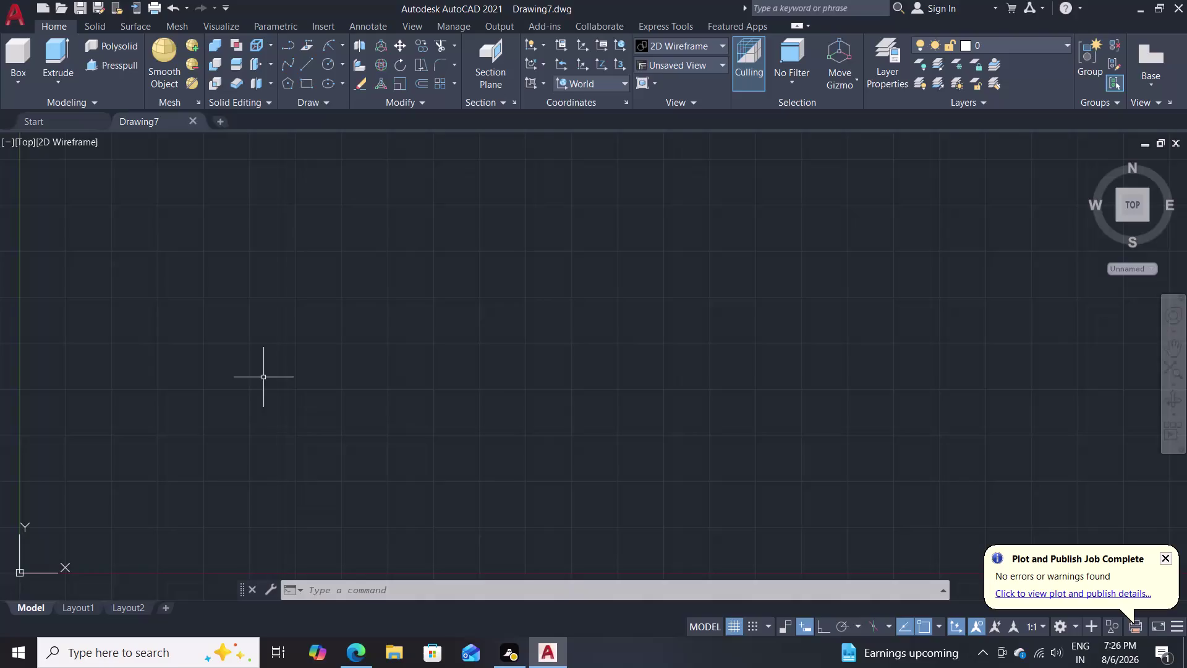
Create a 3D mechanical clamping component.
Draw a 180 by 72 rectangle in the top view using REC.
click(263, 378)
click(264, 376)
text(r)
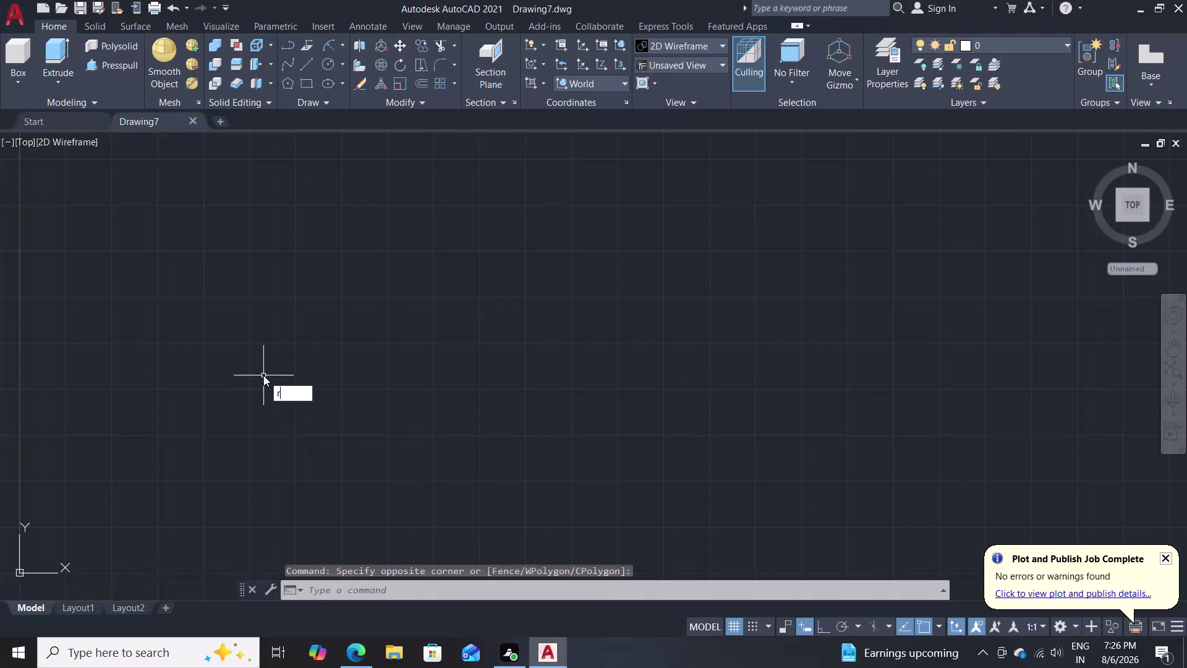
text(ec)
key(Return)
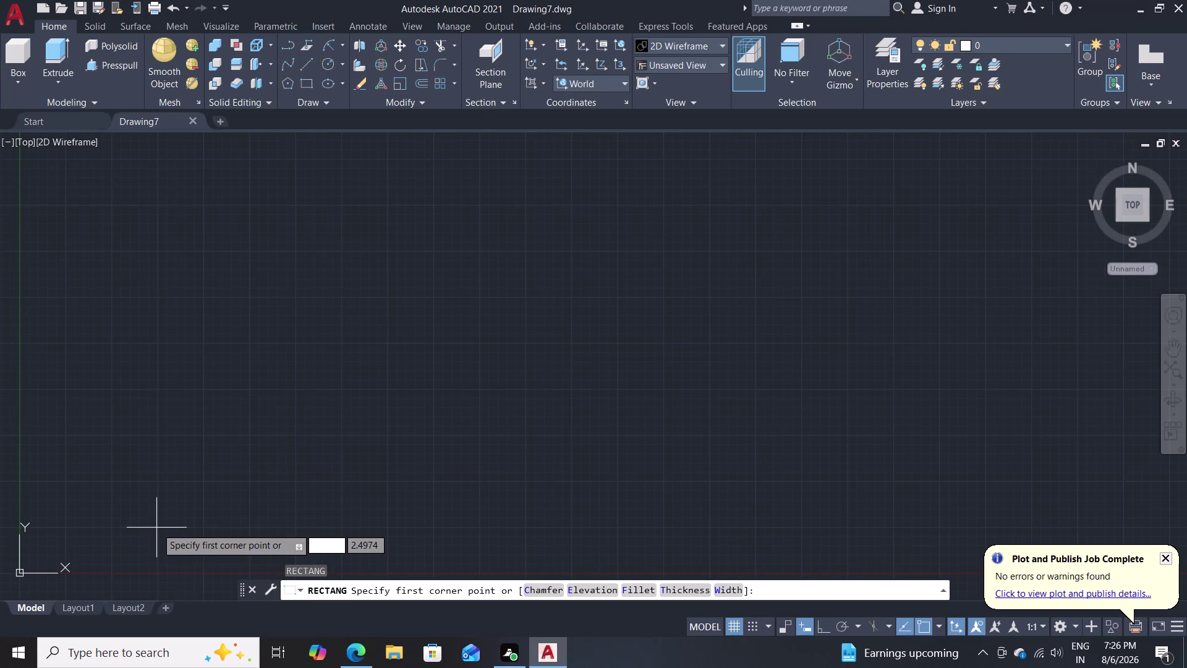
click(174, 489)
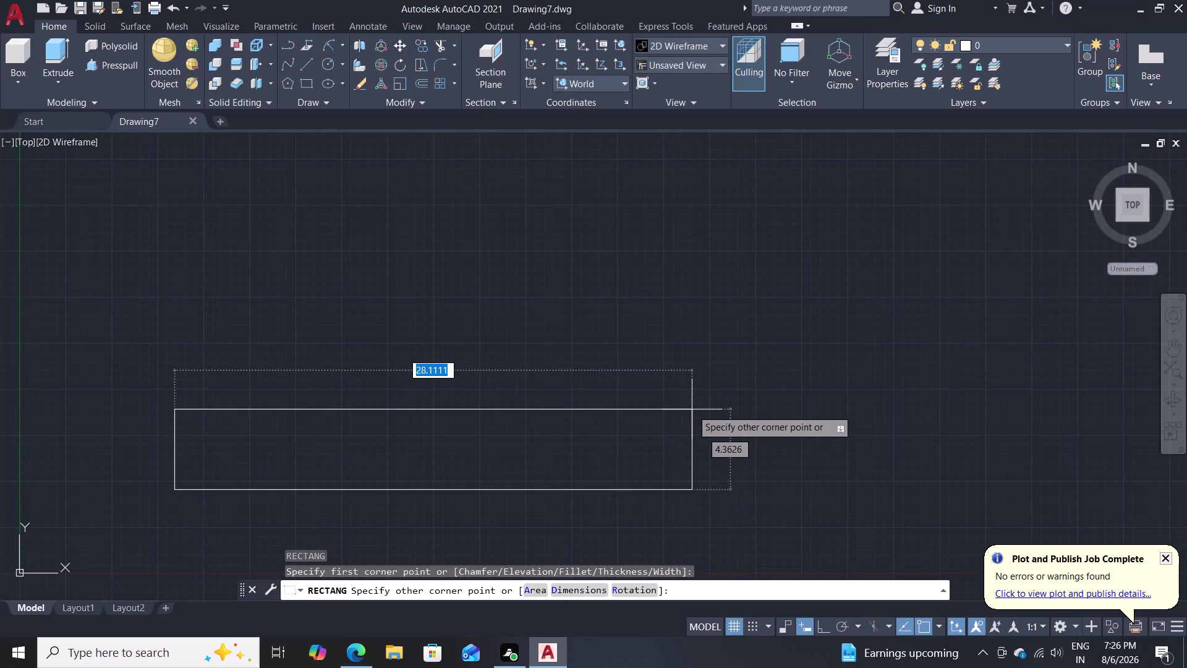
text(180)
key(Tab)
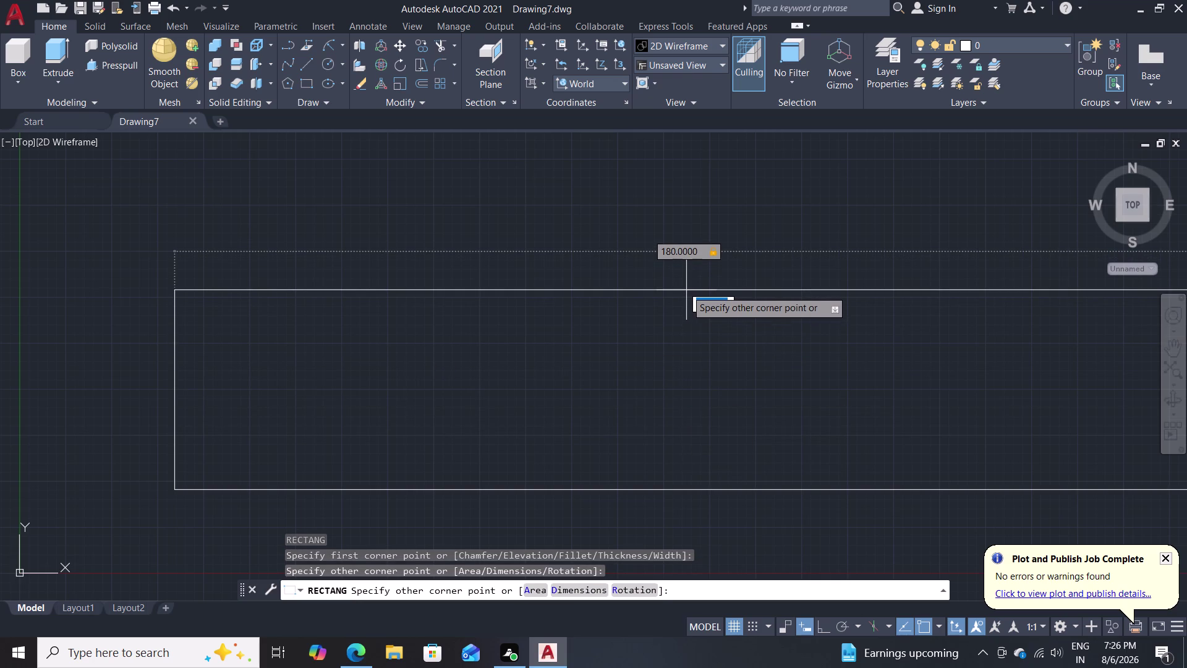
text(7)
text(2)
key(Return)
scroll(down, 3)
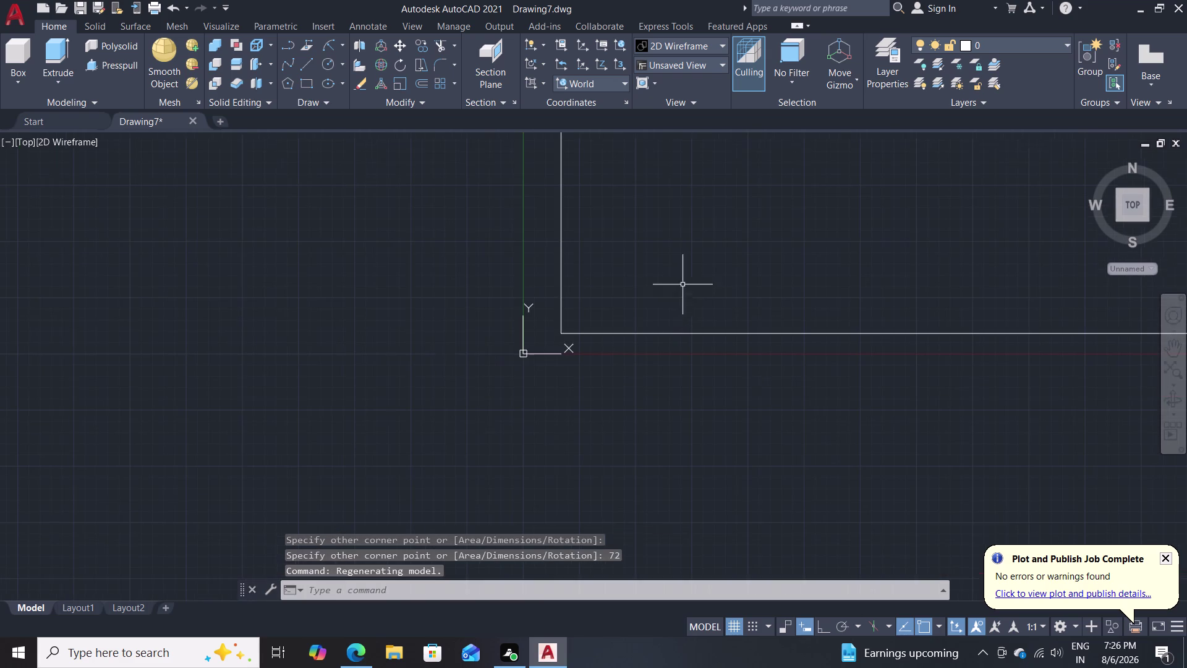
Switch the view to SW Isometric with the rectangle centred.
scroll(down, 3)
middle_drag(710, 276, 559, 417)
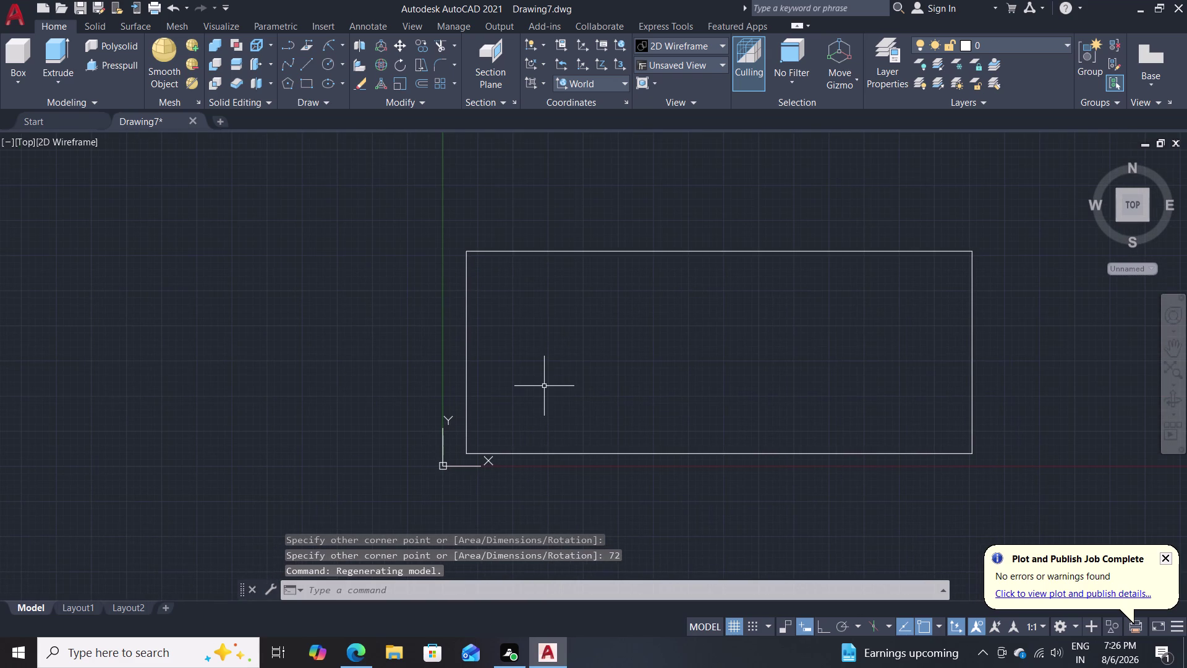
click(714, 63)
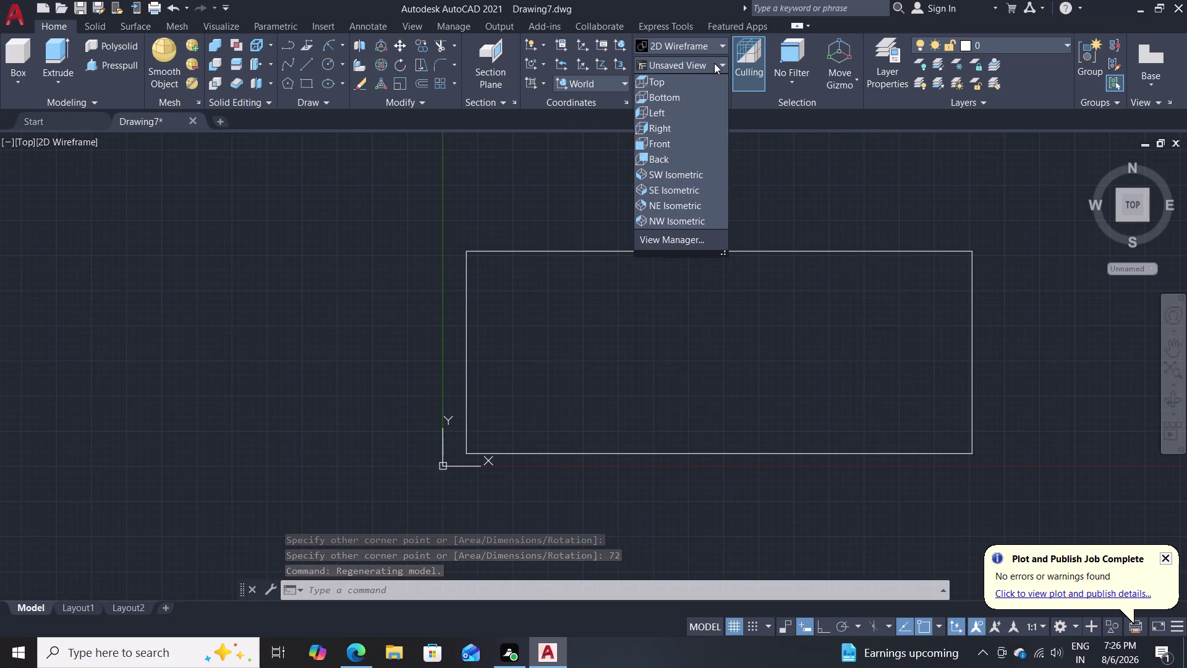
click(663, 176)
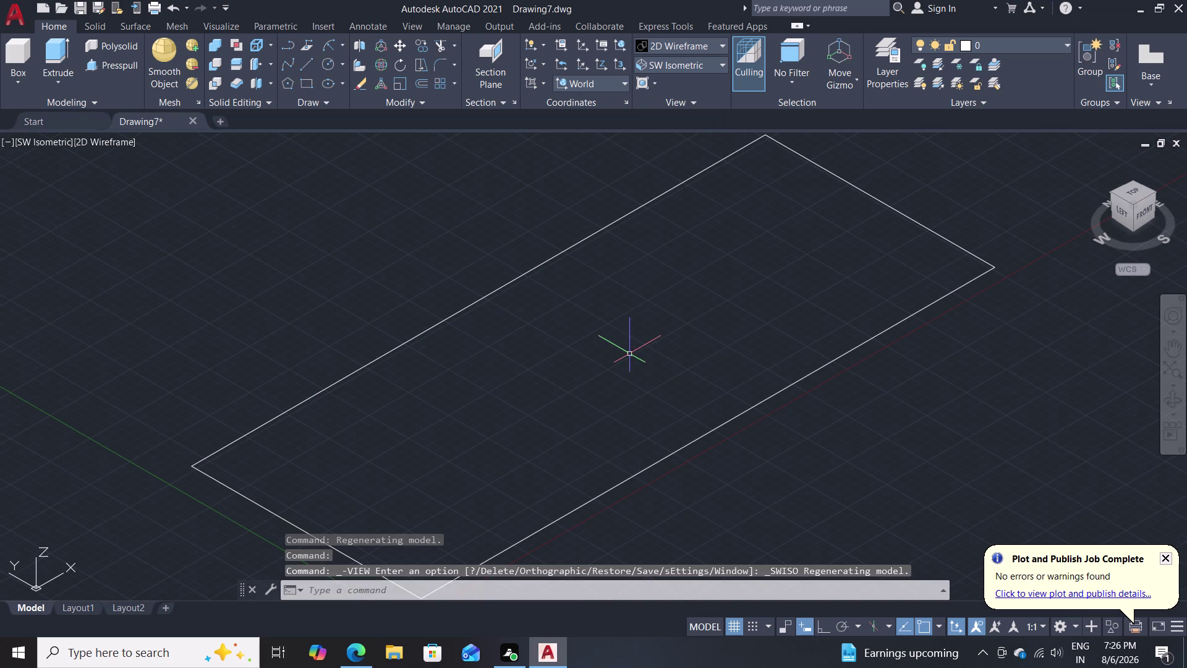
scroll(down, 3)
Set the UCS icon to Noorigin so it no longer sits at the origin.
click(489, 520)
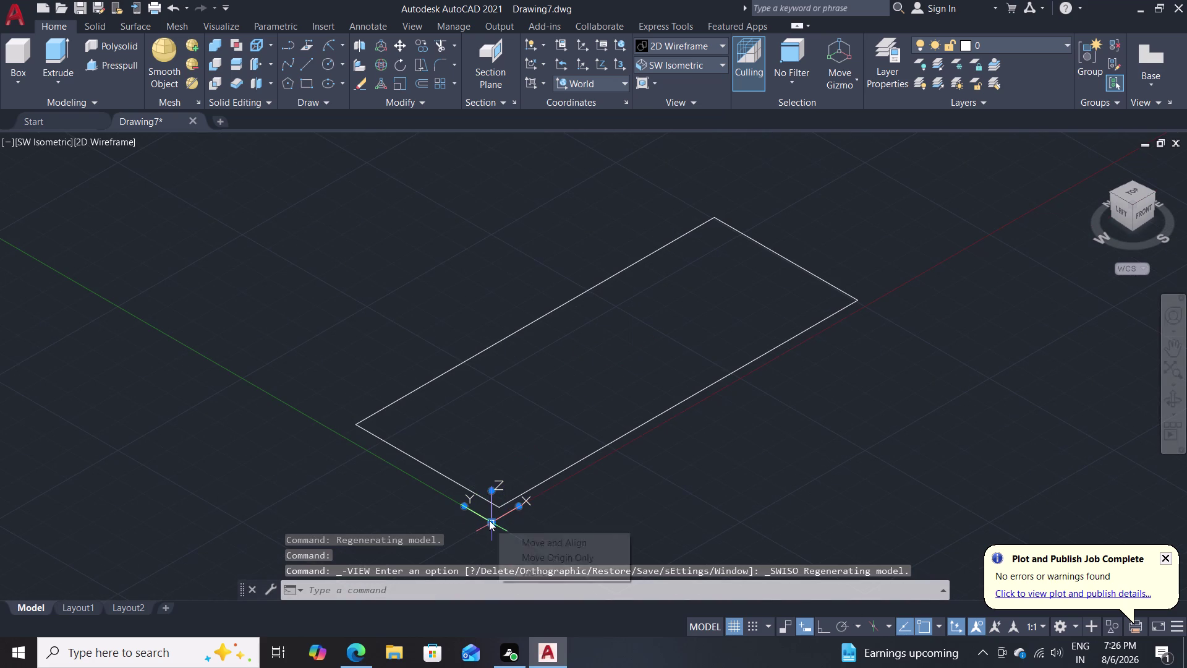
click(327, 481)
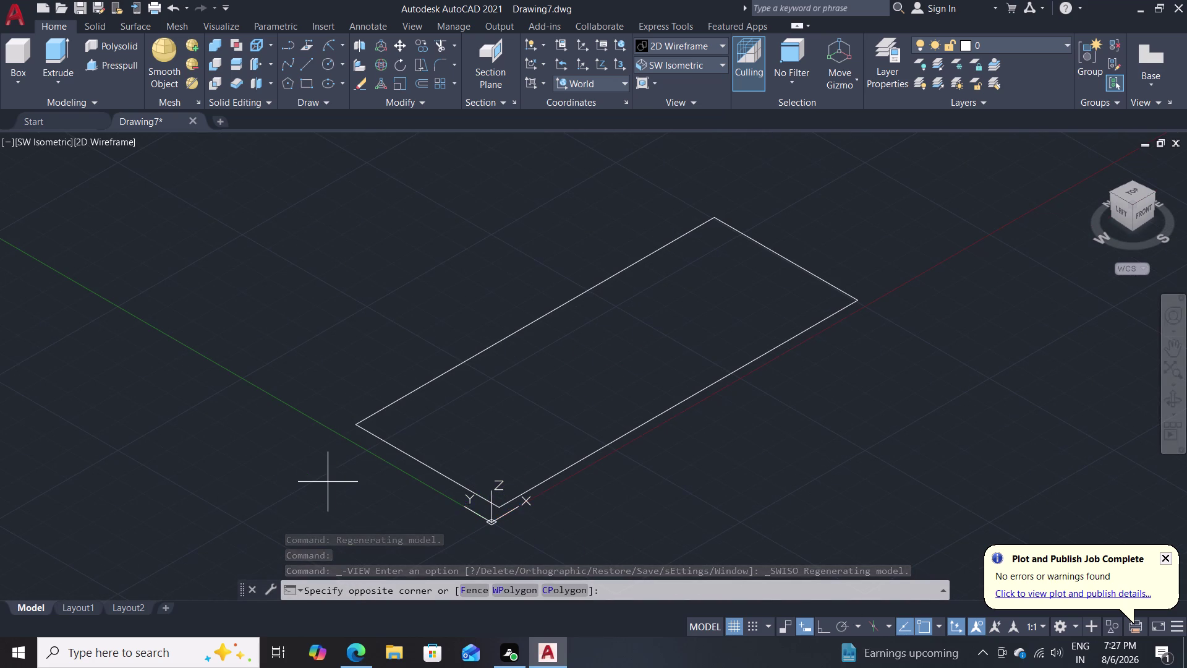
key(Escape)
key(Escape)
text(u)
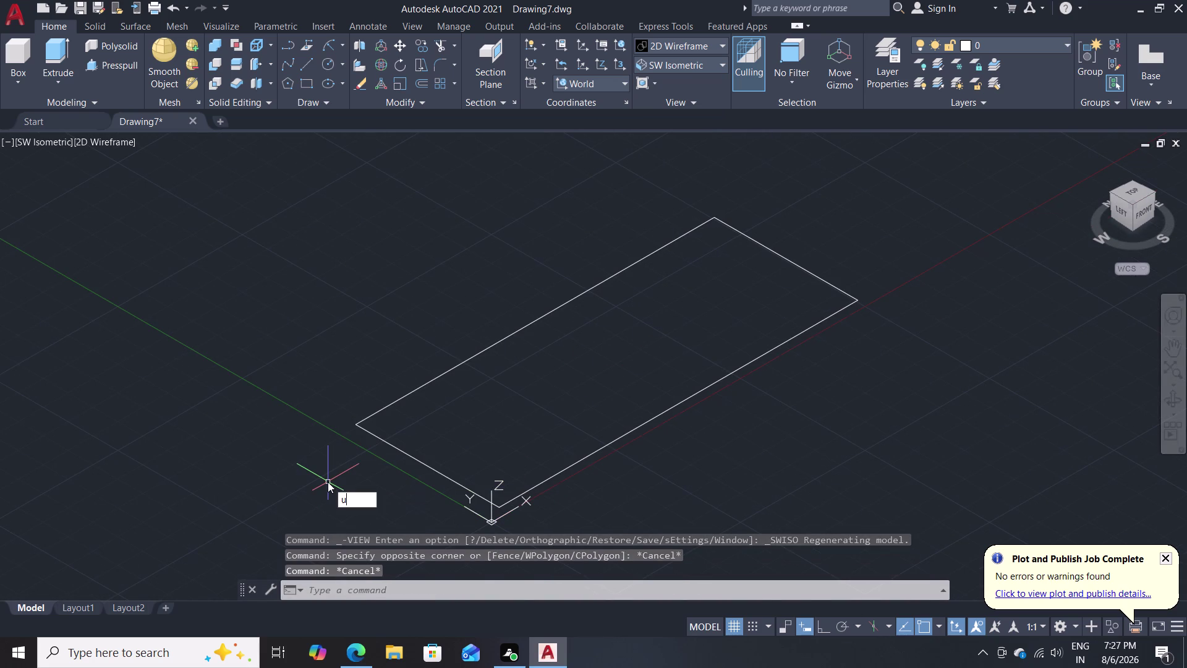
text(cs)
click(381, 523)
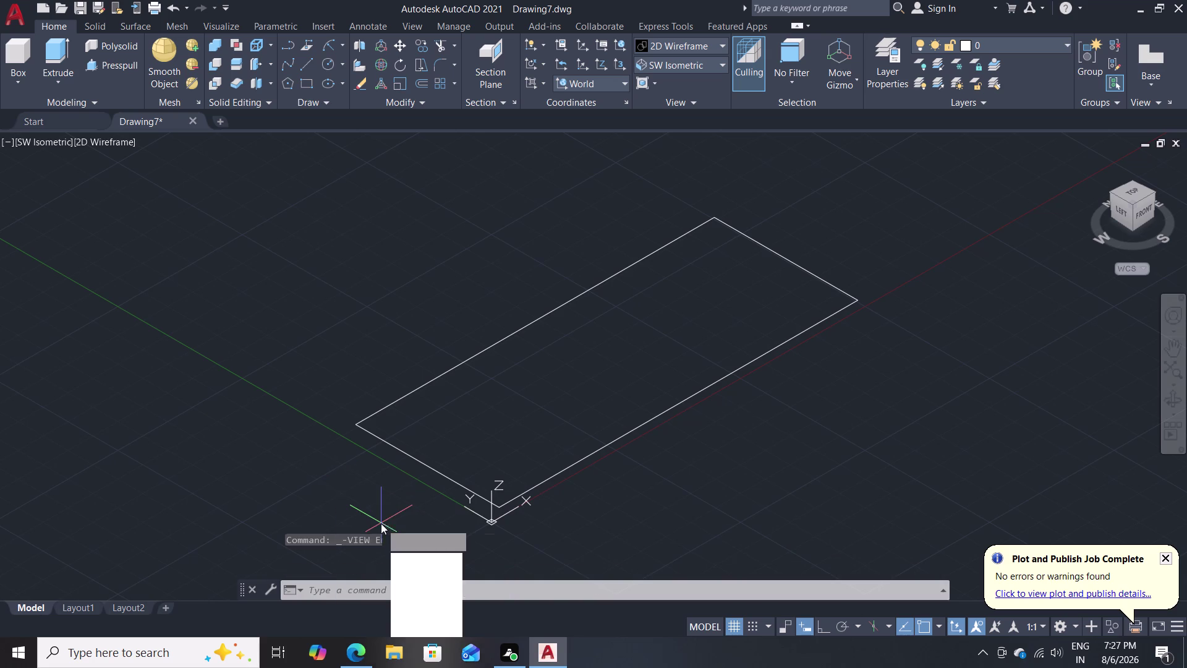
drag(433, 606, 380, 523)
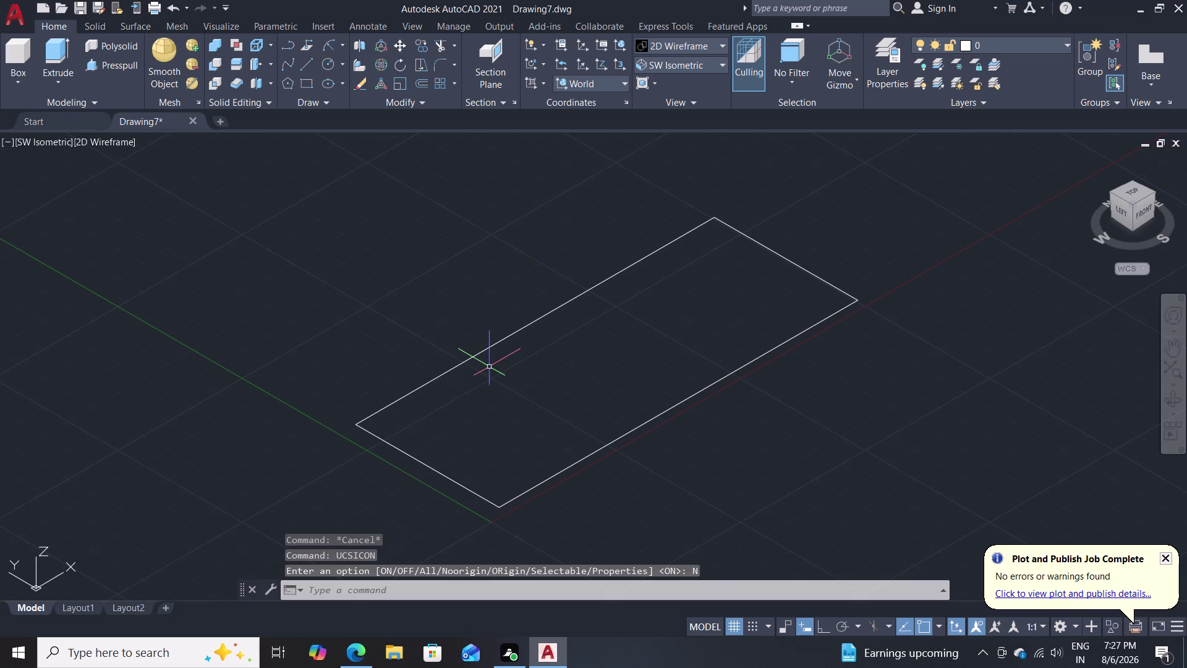
scroll(down, 3)
scroll(up, 3)
middle_drag(504, 381, 432, 336)
scroll(up, 3)
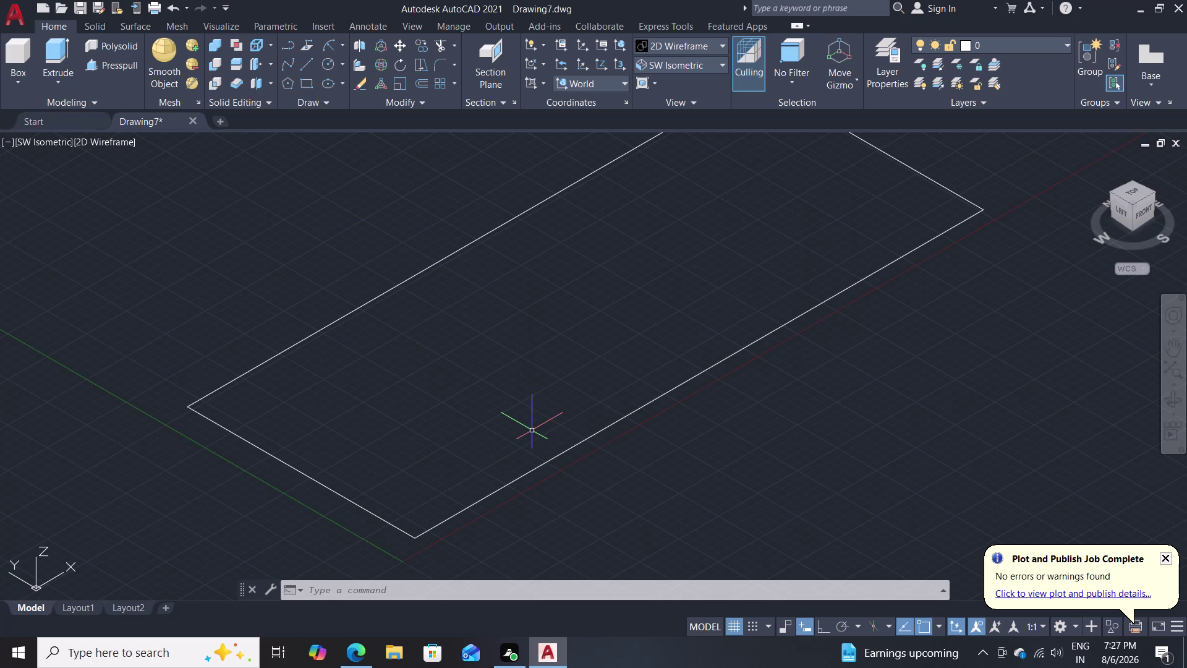
scroll(down, 3)
scroll(up, 3)
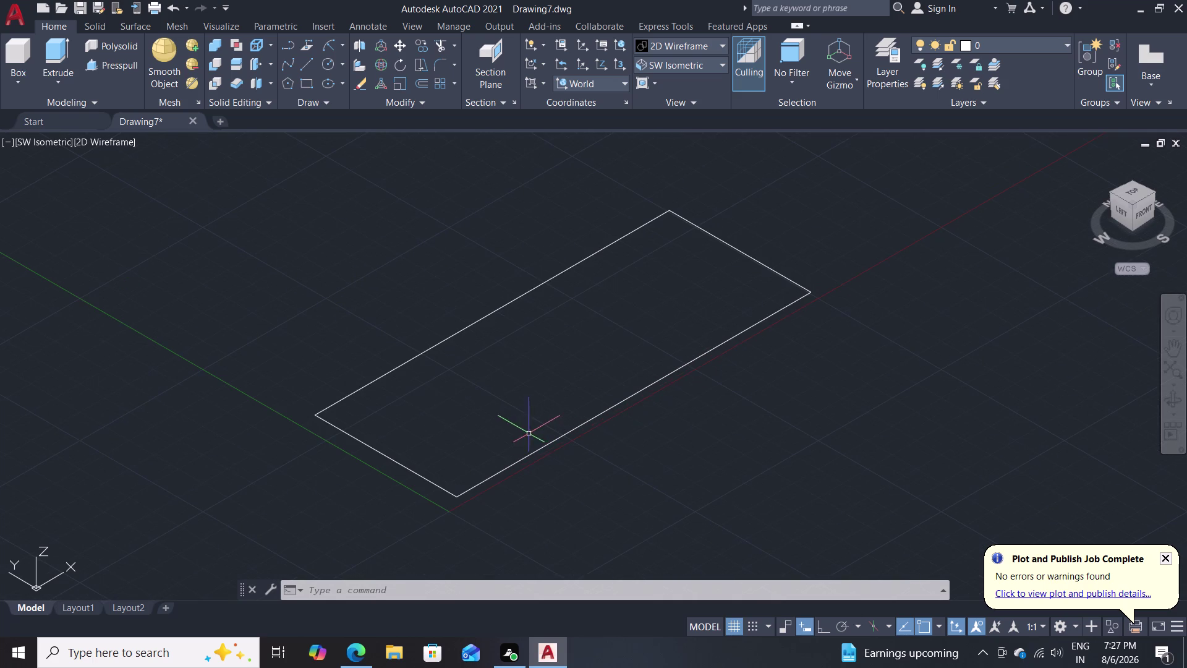
Press-pull the rectangle up 50 units, then undo that extrusion.
click(109, 69)
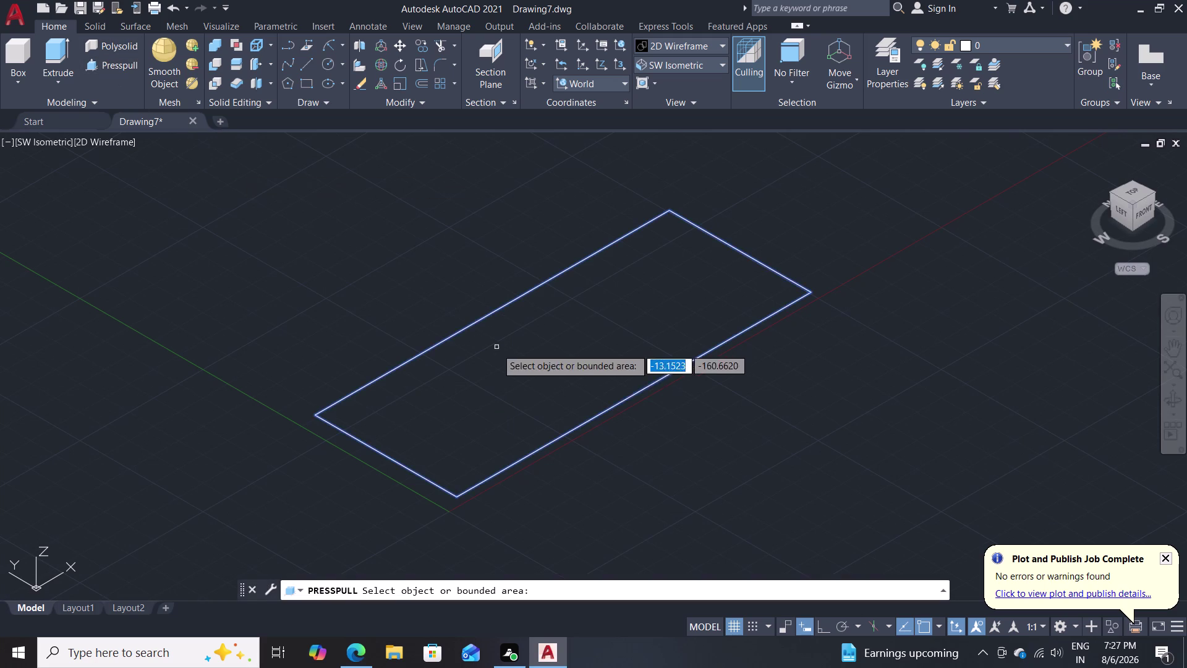
click(517, 378)
text(5)
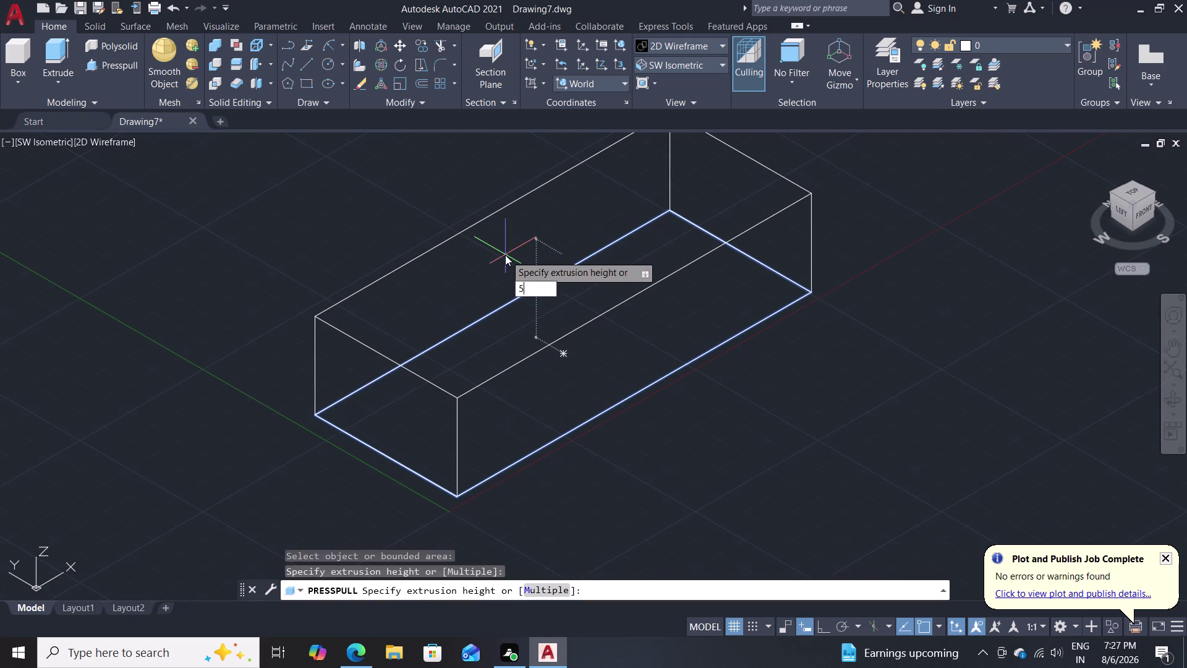
text(0)
key(Return)
key(Escape)
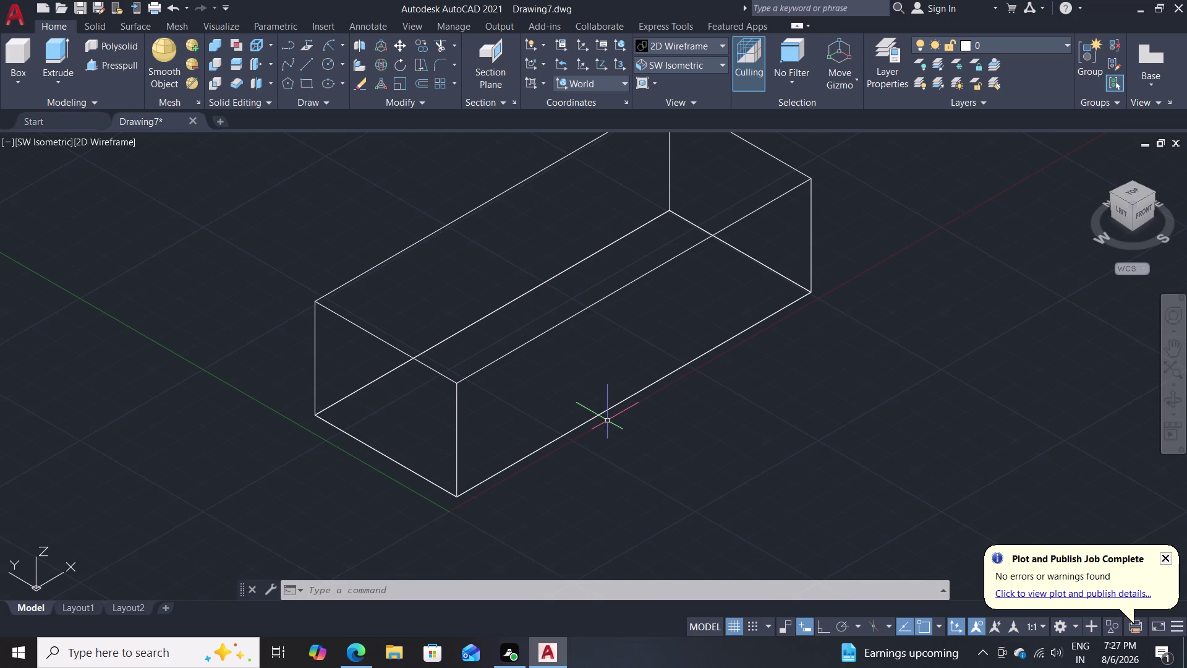
key(ctrl+z)
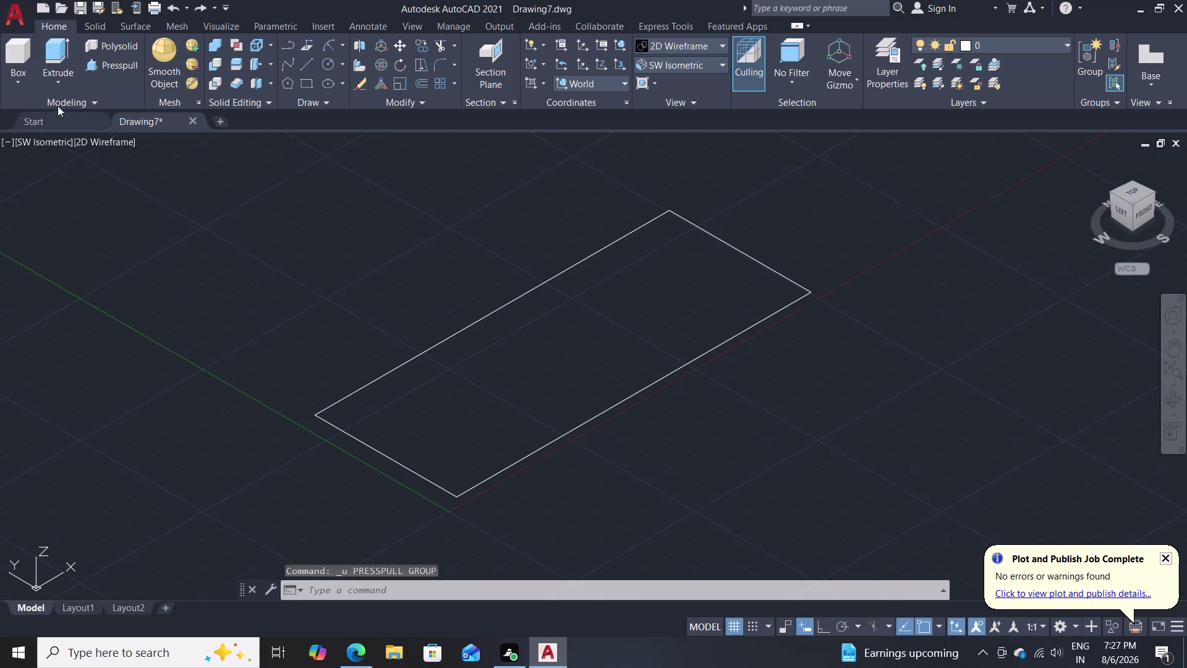
Press-pull the rectangle up 56 units into a solid box.
click(111, 61)
click(506, 430)
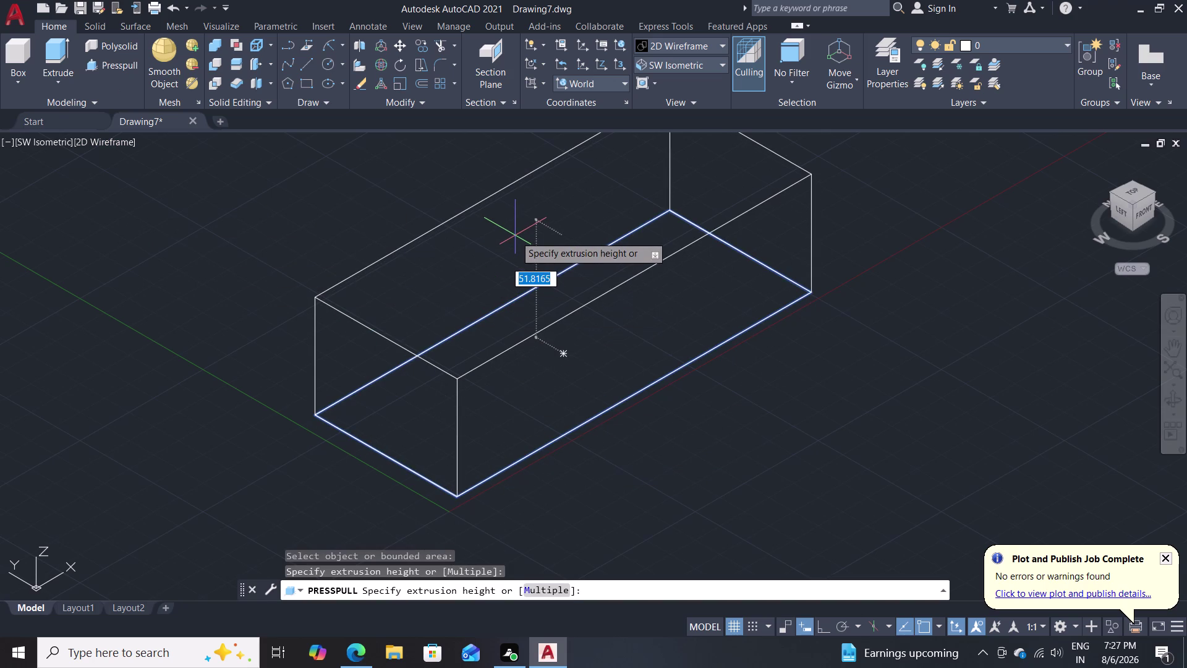
text(56)
key(Return)
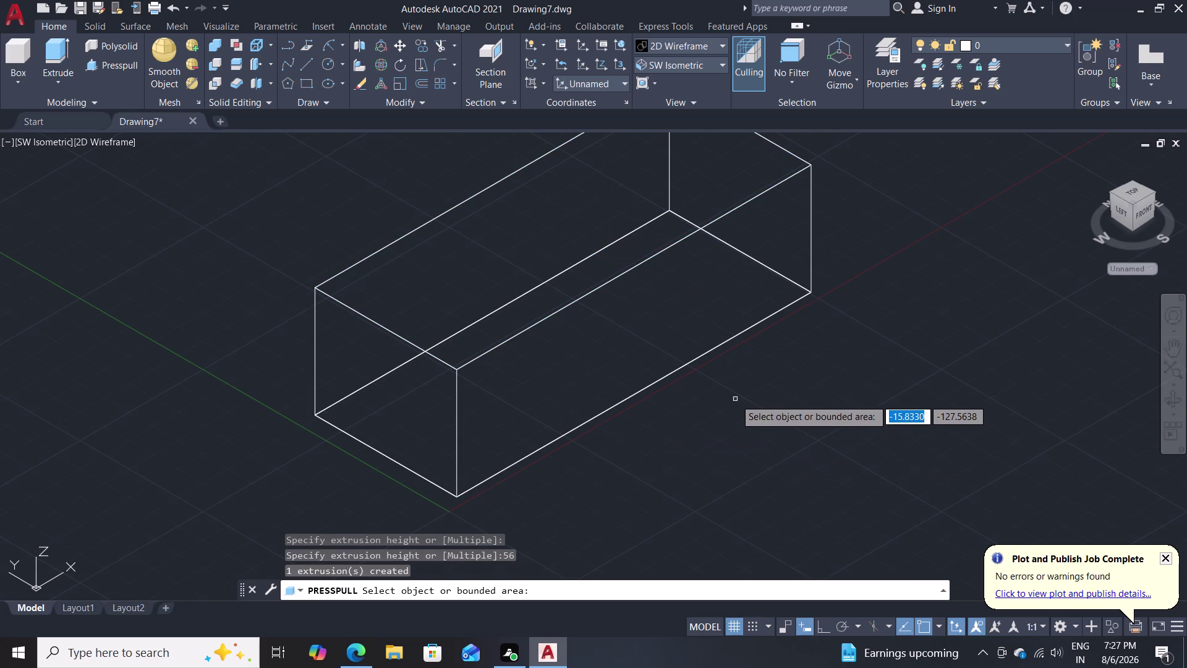
key(Escape)
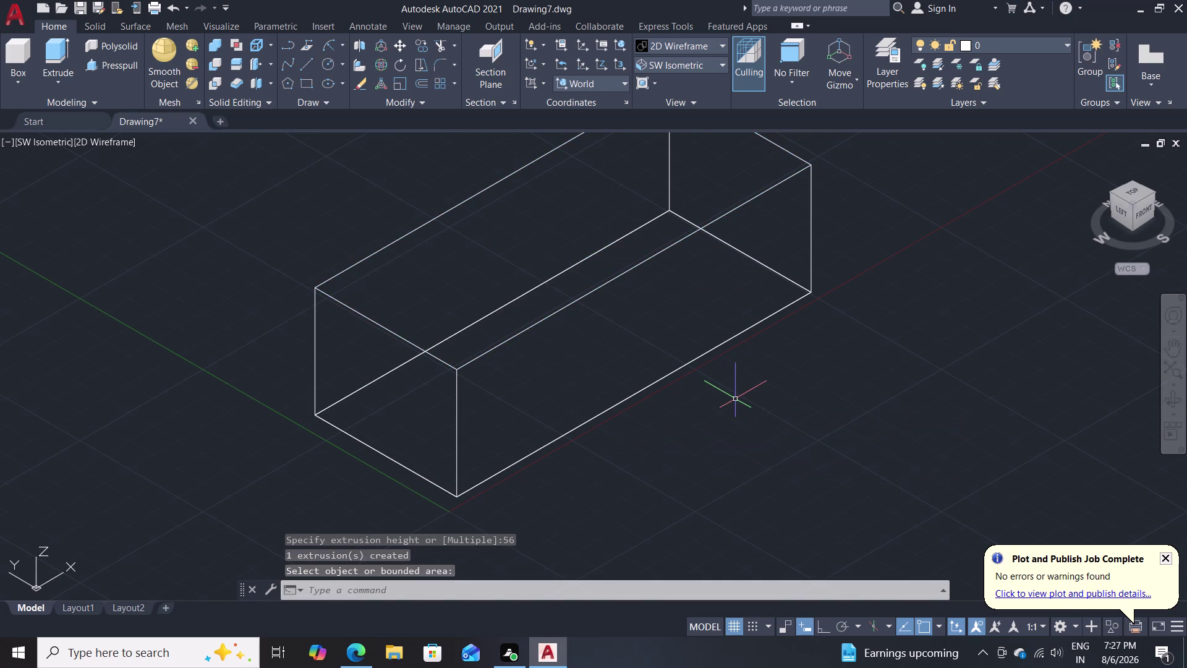
scroll(down, 3)
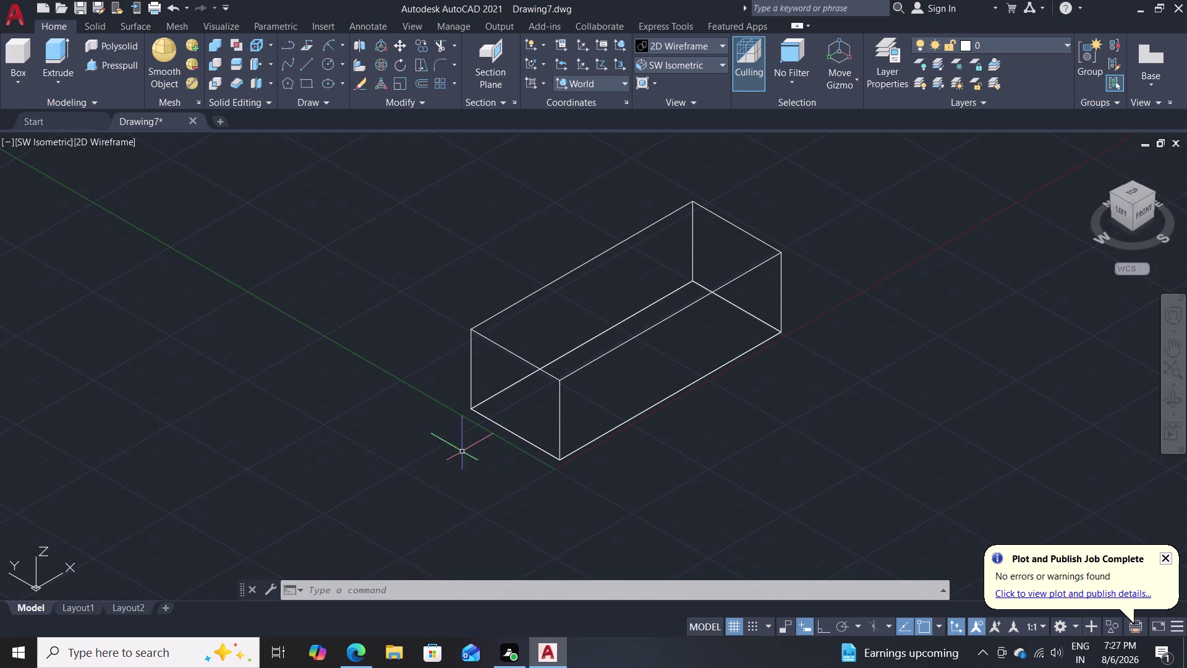
Start a line at the box's front corner with a 19-unit bottom-edge segment.
scroll(up, 3)
middle_drag(393, 461, 393, 459)
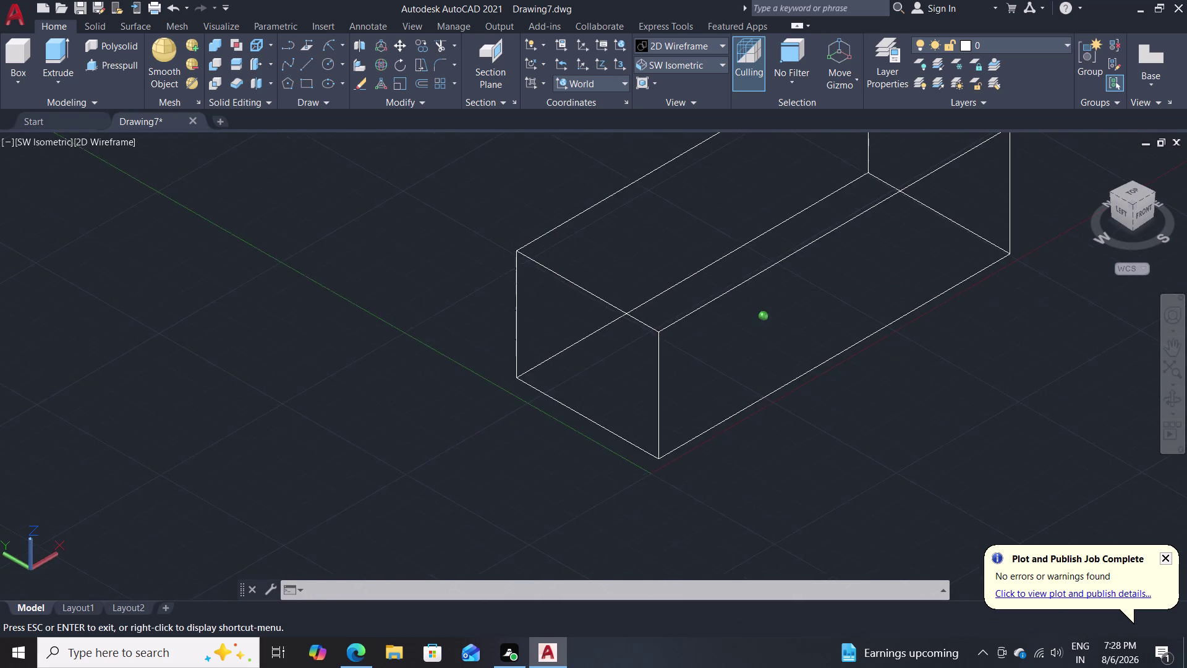
middle_drag(393, 460, 424, 444)
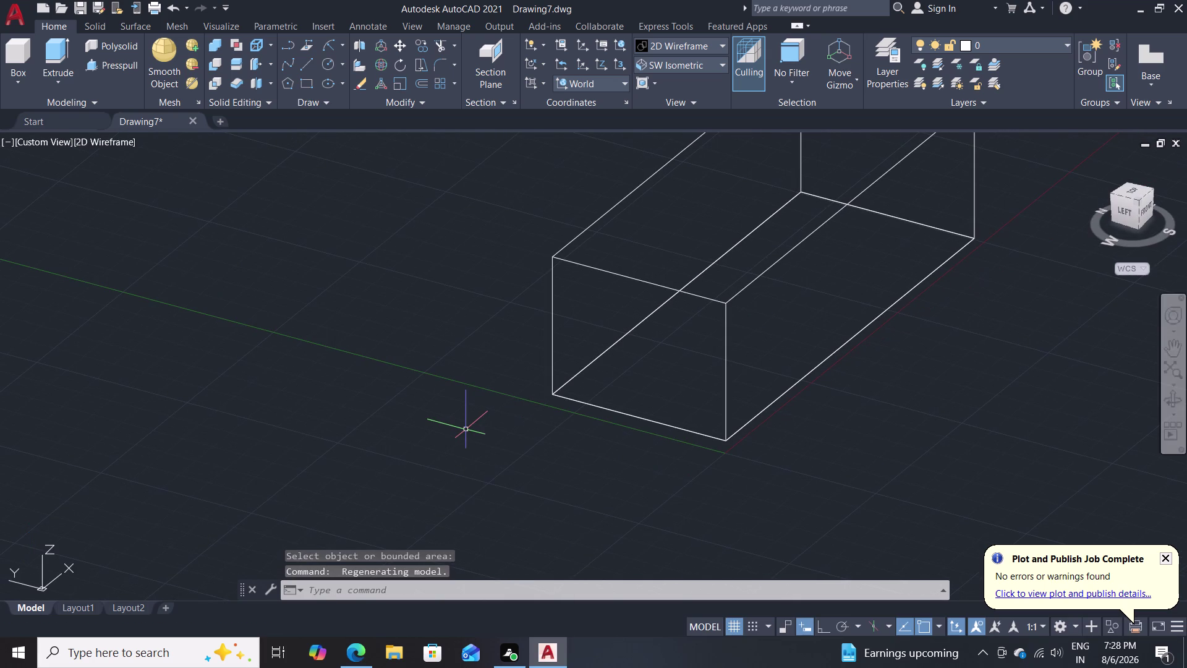
key(l)
key(Return)
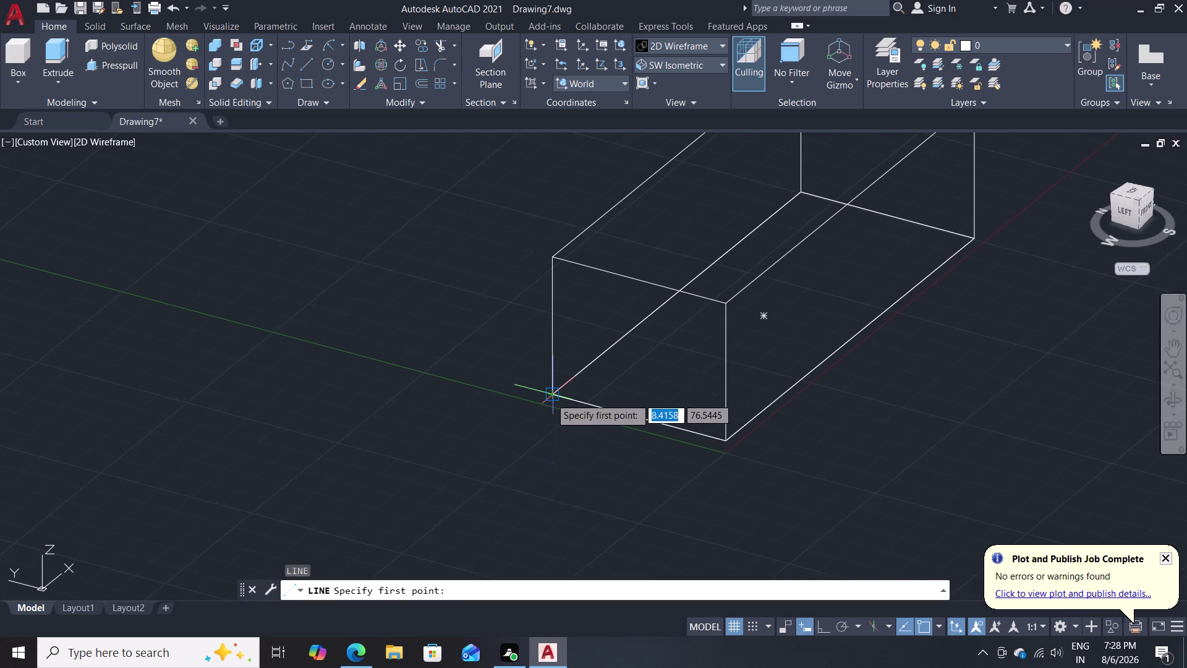
click(550, 397)
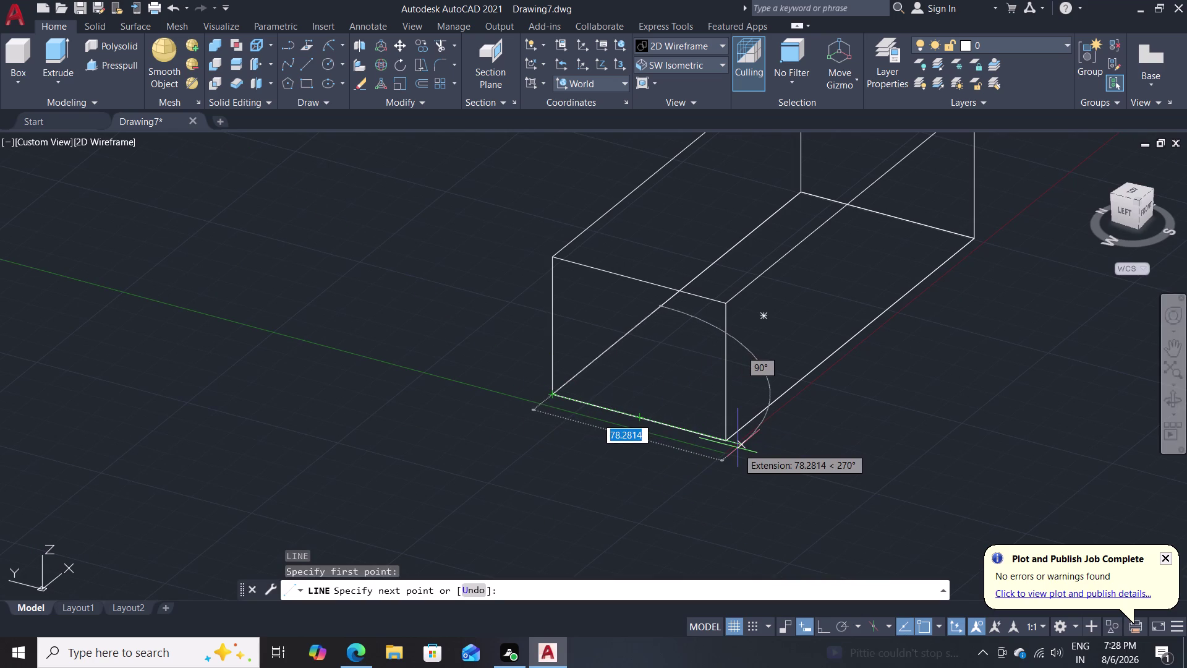
text(19)
key(Return)
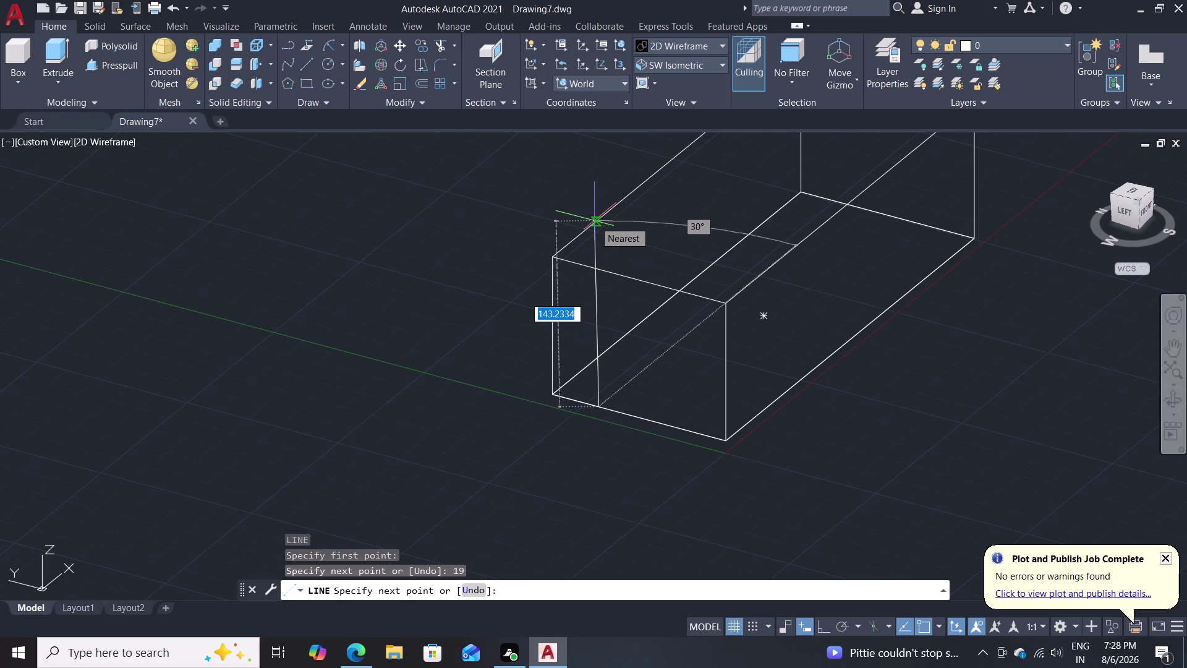
With Ortho on, continue the profile with 19, 5 and 22 unit segments.
key(F8)
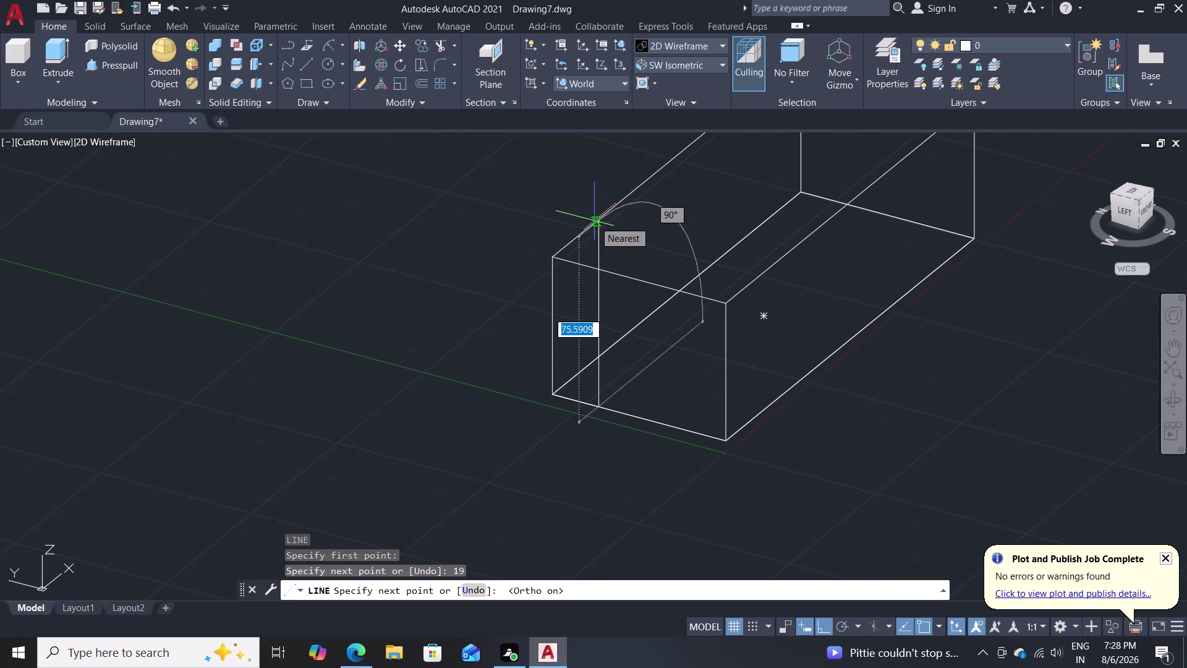
text(19)
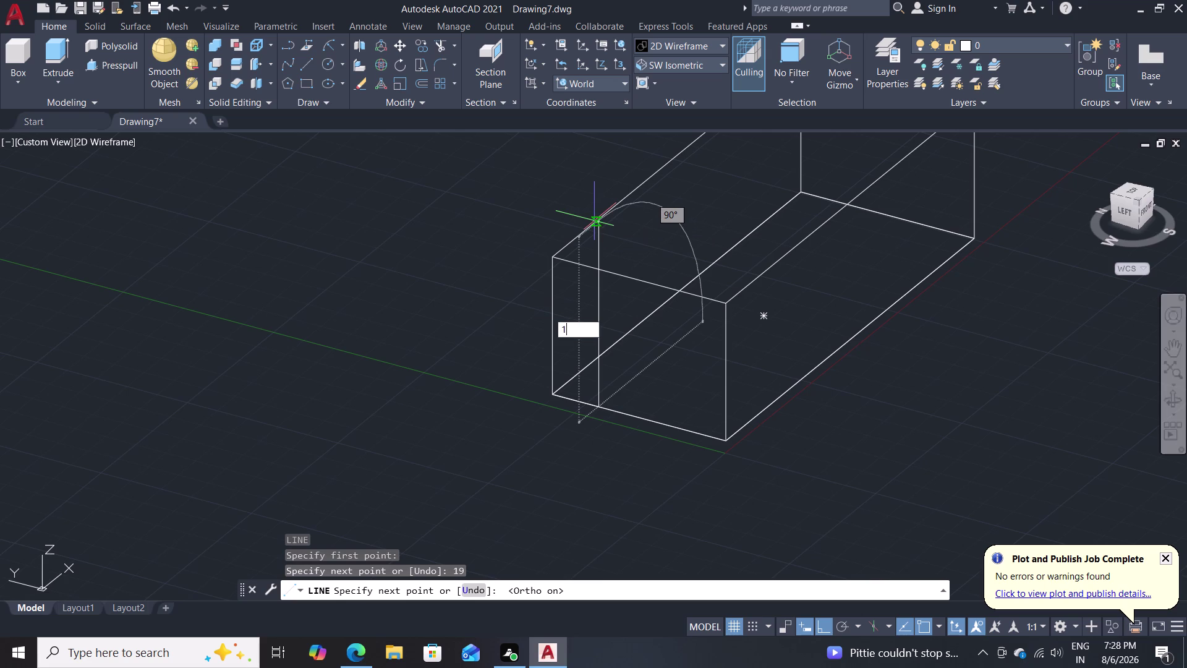
key(Return)
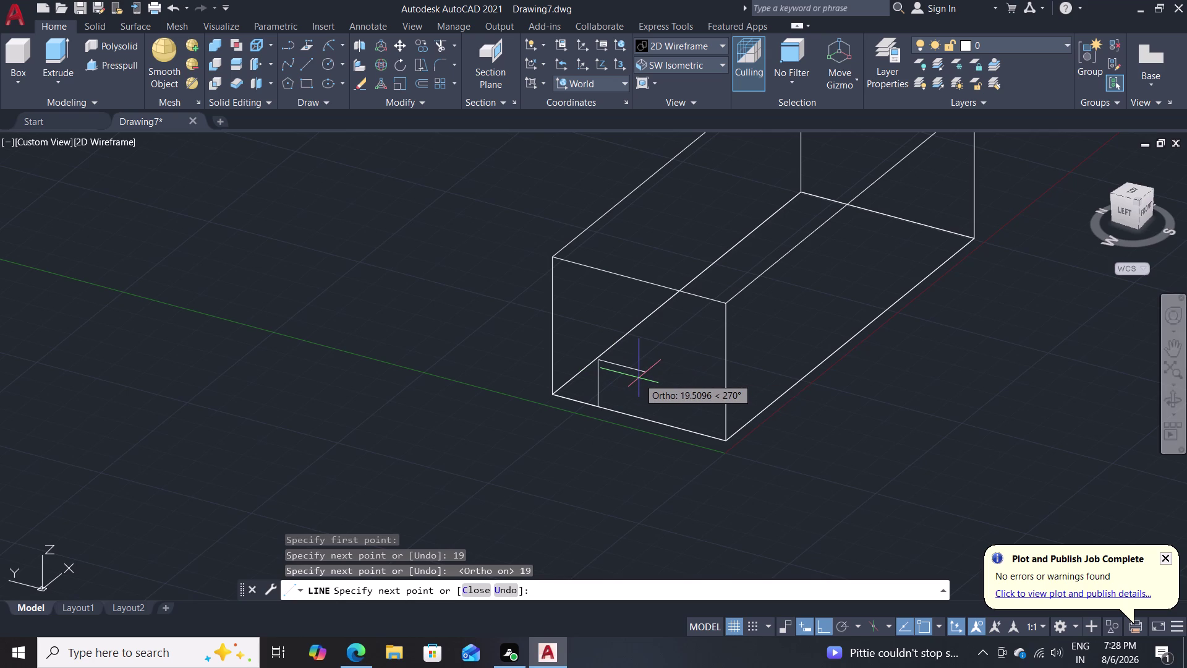
key(5)
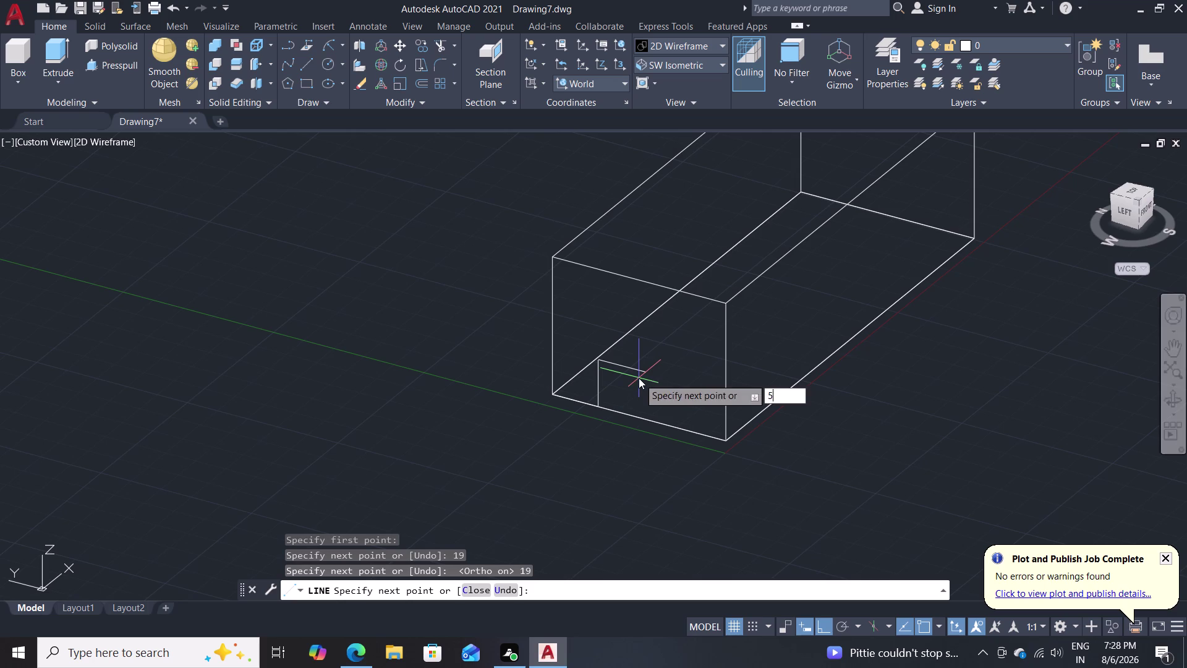
key(Return)
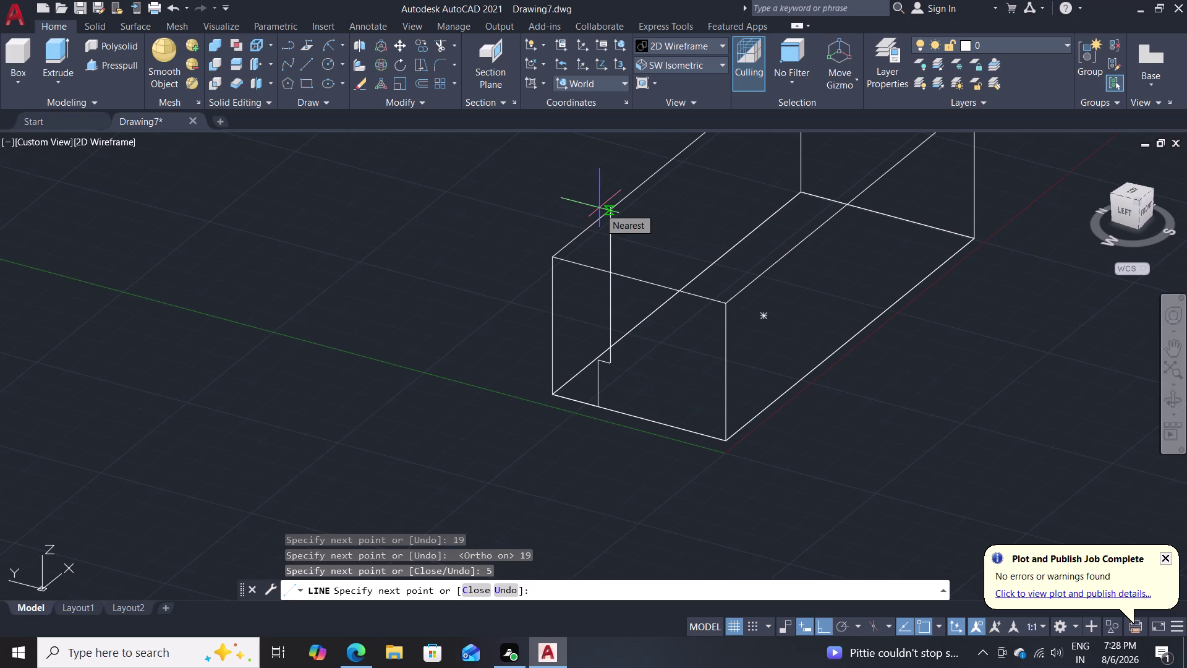
text(2)
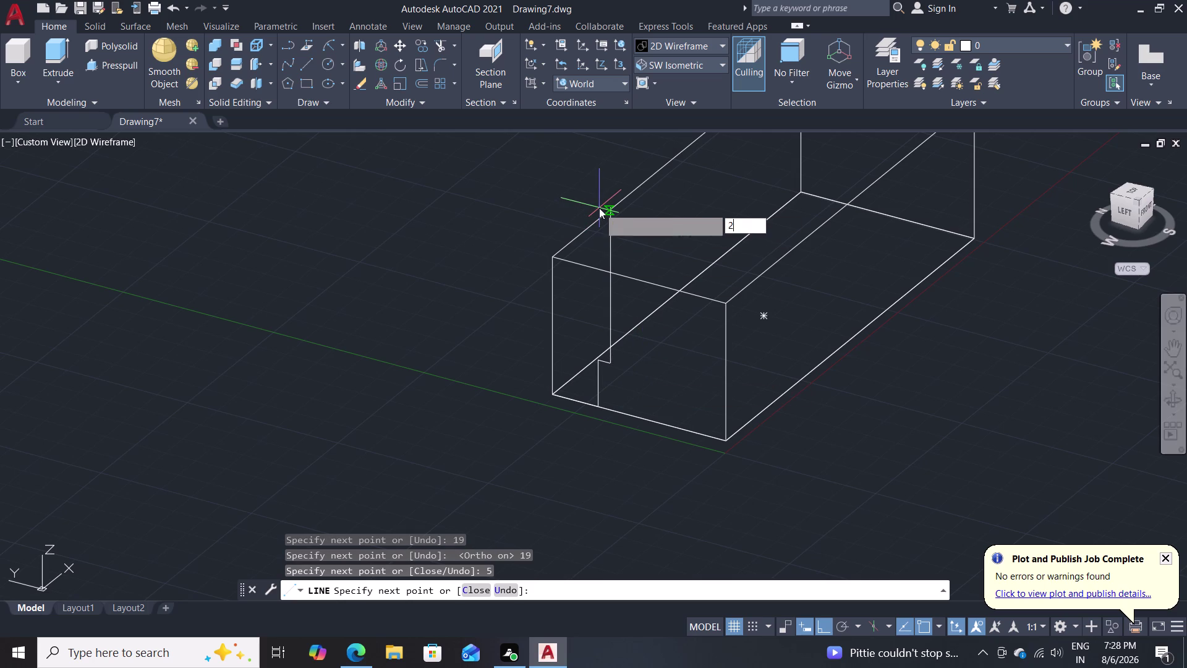
text(2)
key(Return)
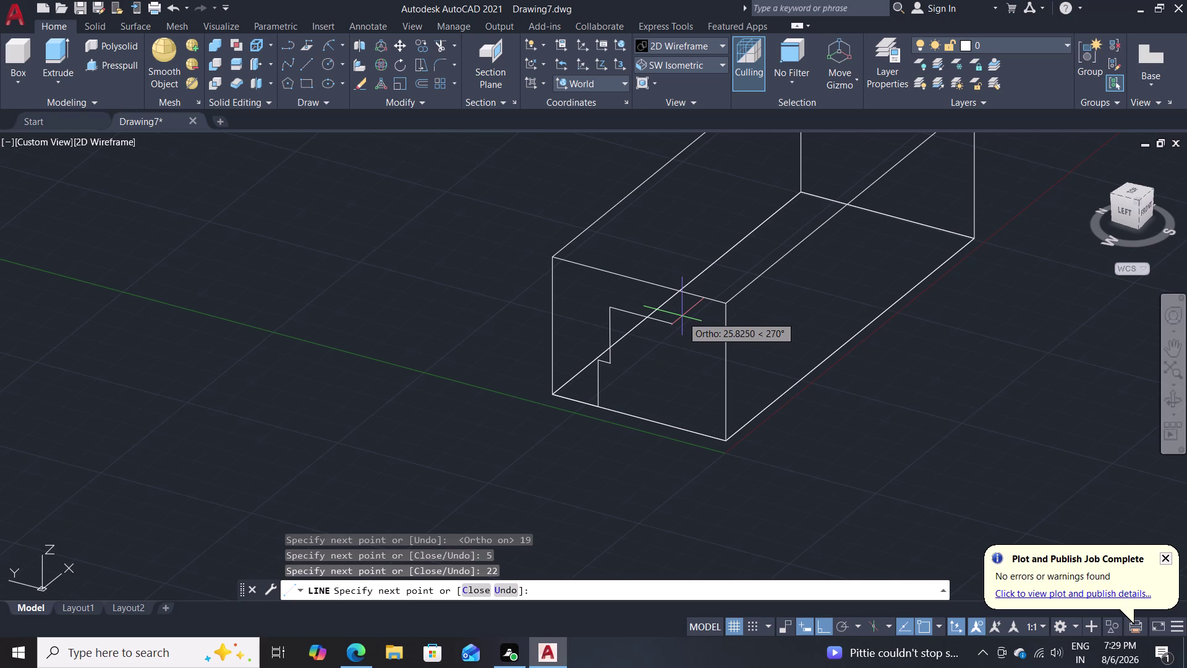
key(Escape)
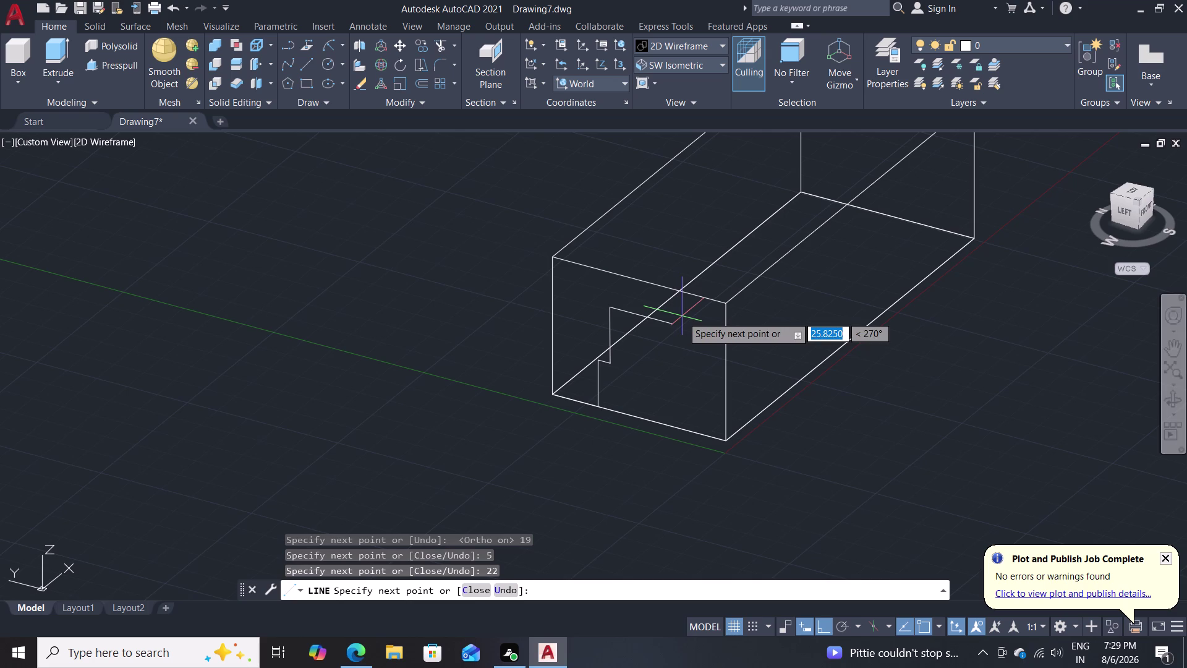
key(l)
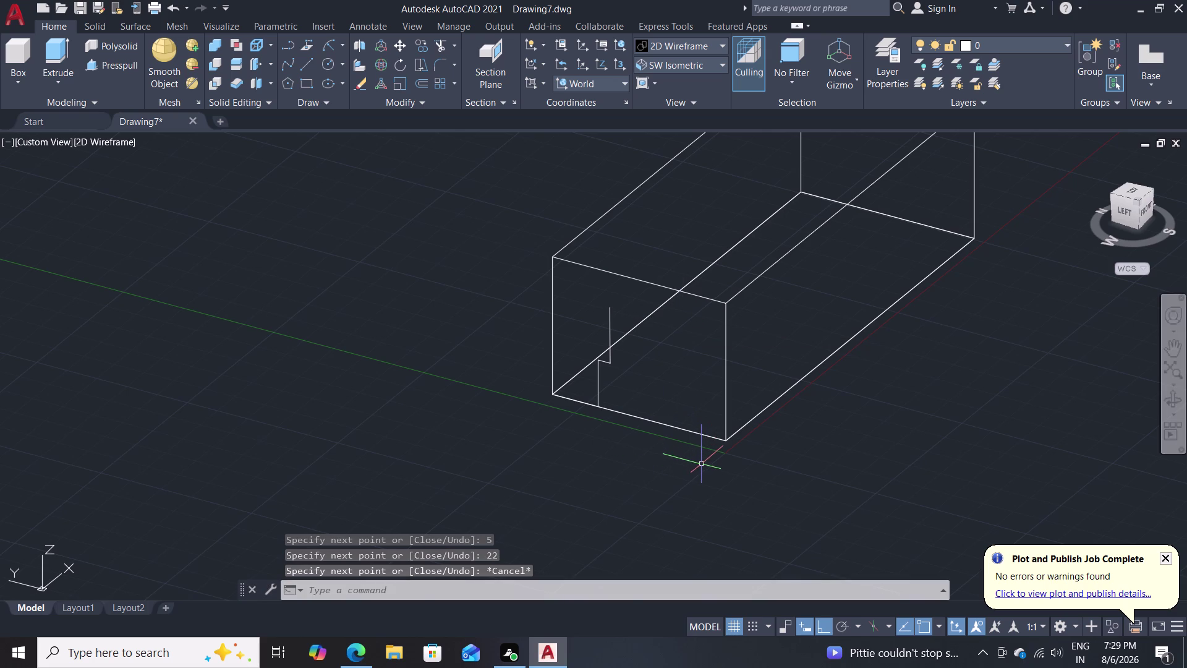
key(Return)
Draw a second stepped line of 19, 19 and 5 units on the bottom edge.
click(727, 439)
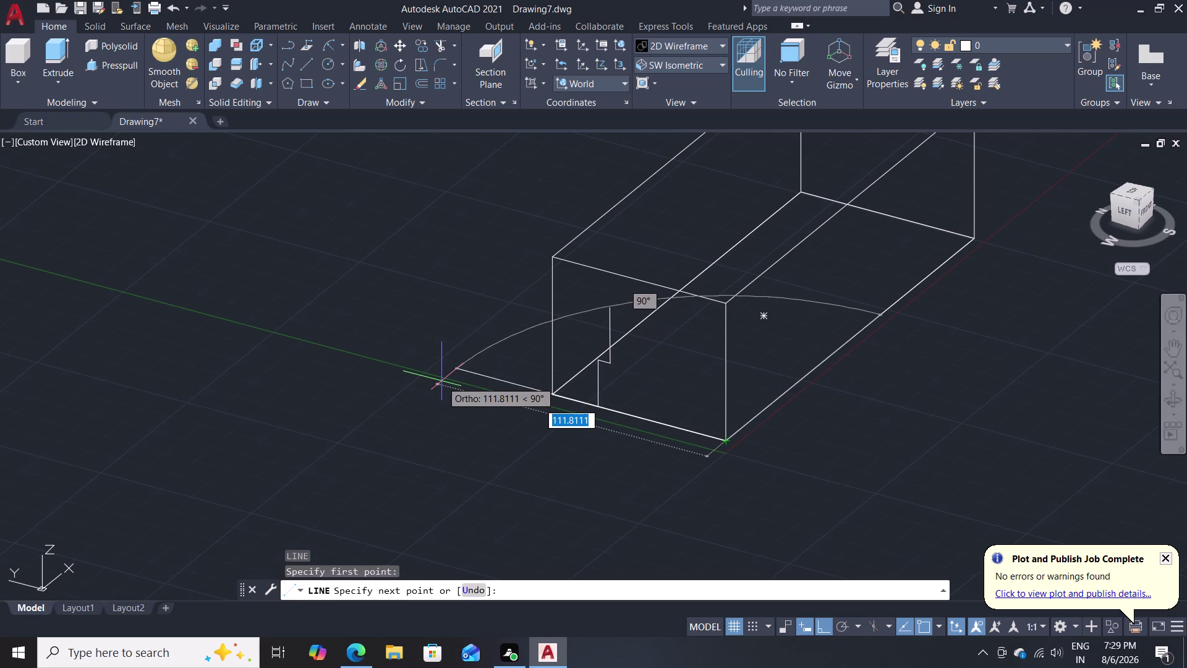
key(1)
key(9)
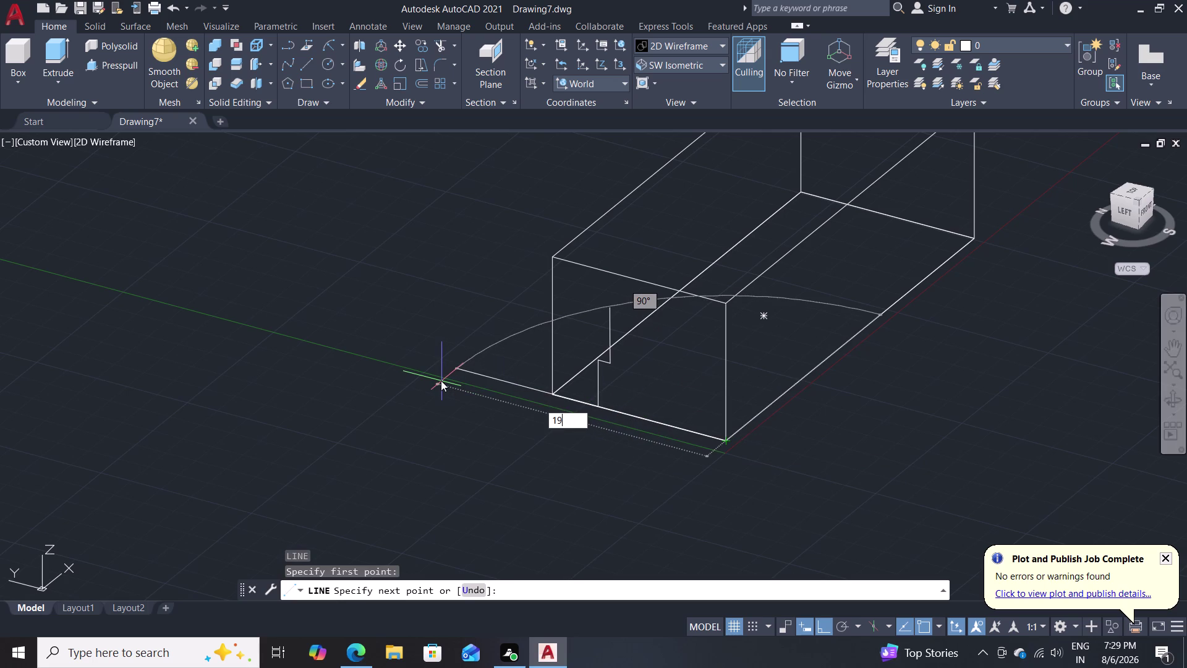
key(Return)
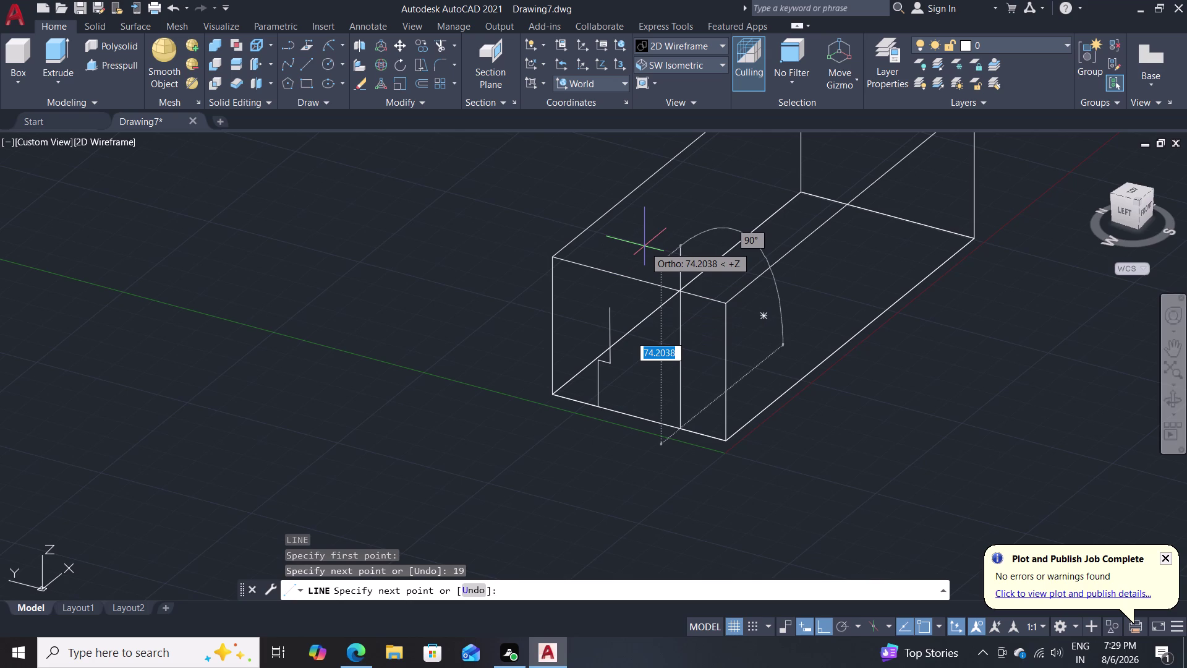
text(1)
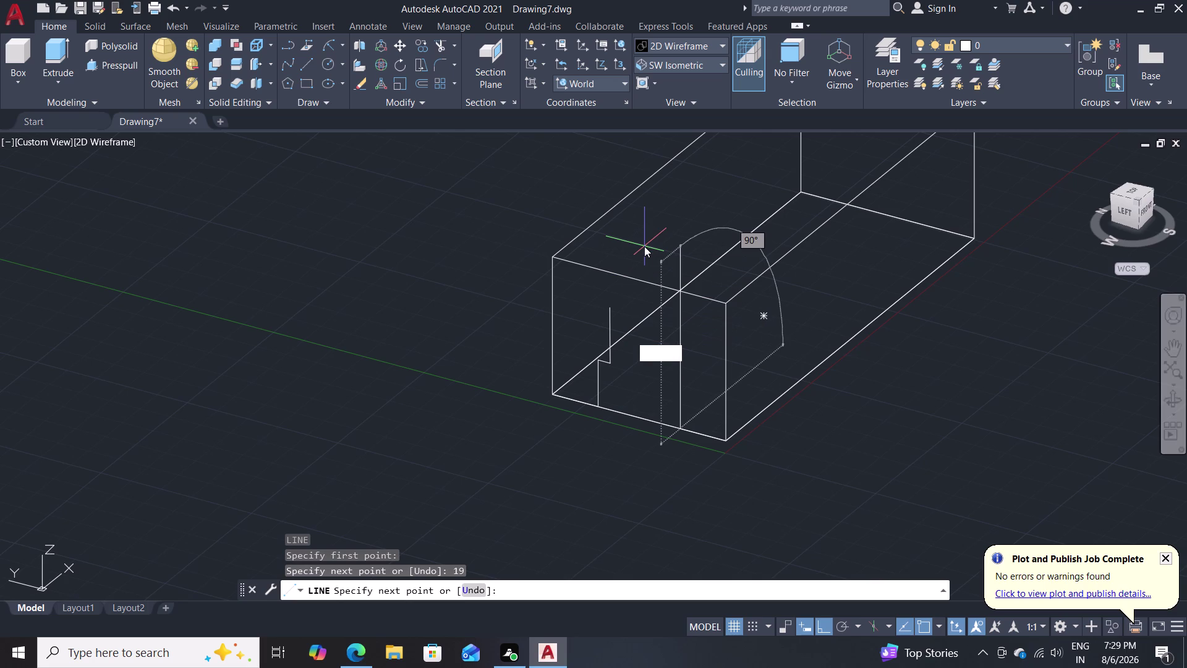
text(9)
key(Return)
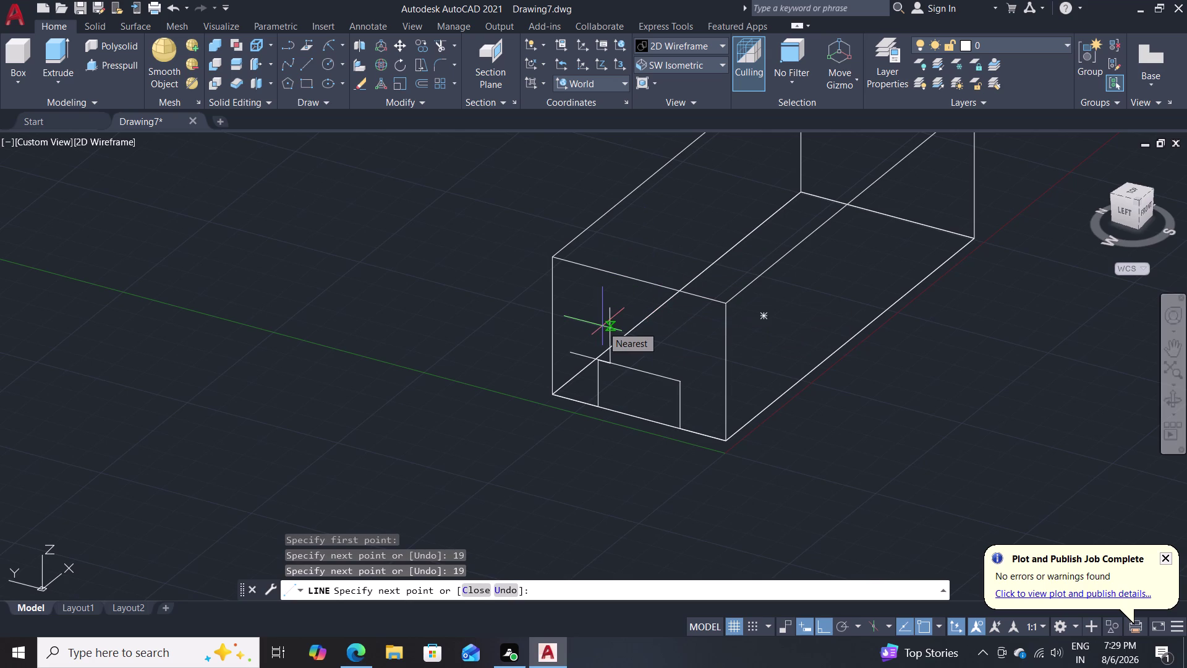
key(5)
key(Return)
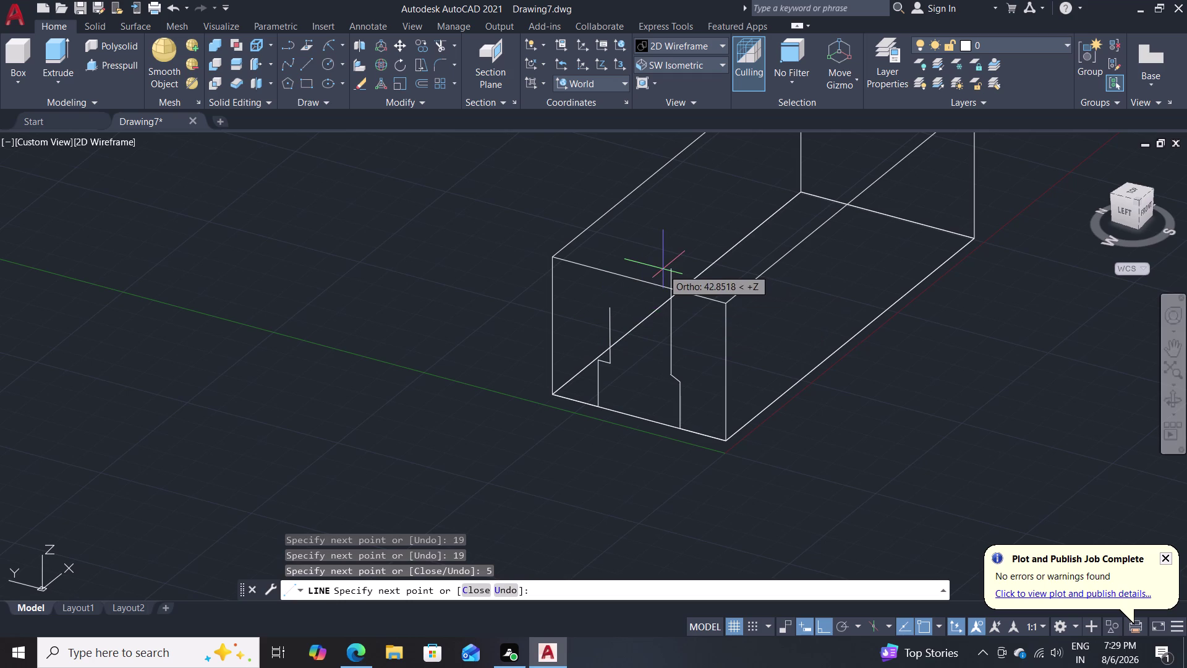
key(Escape)
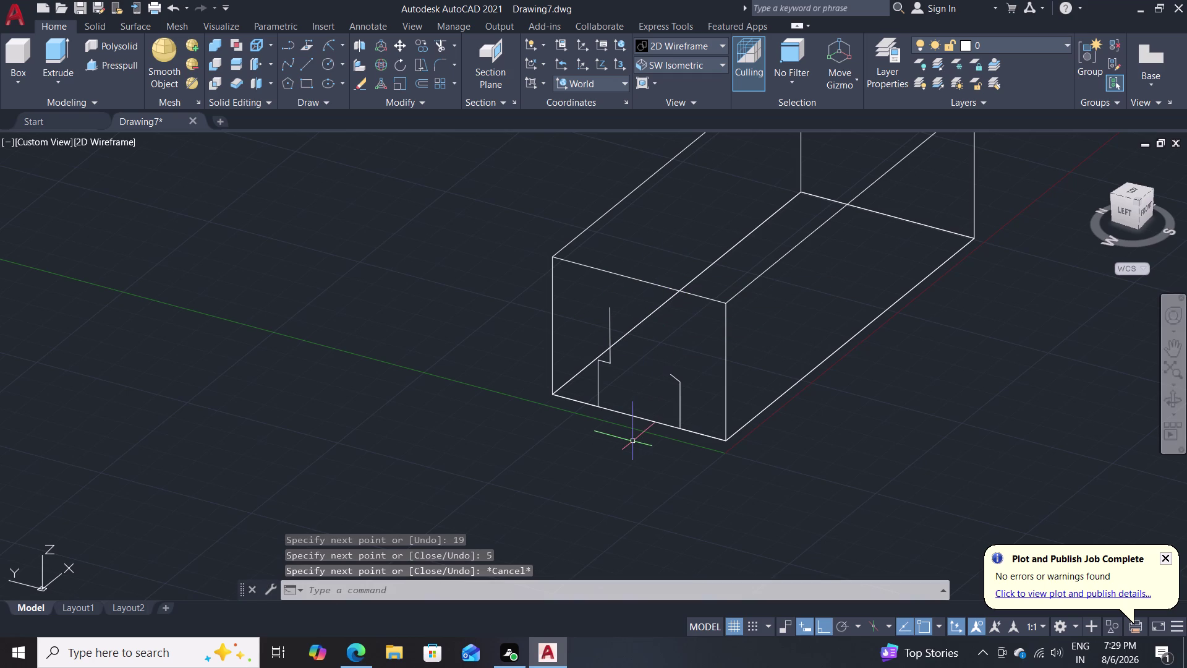
middle_drag(633, 445, 539, 466)
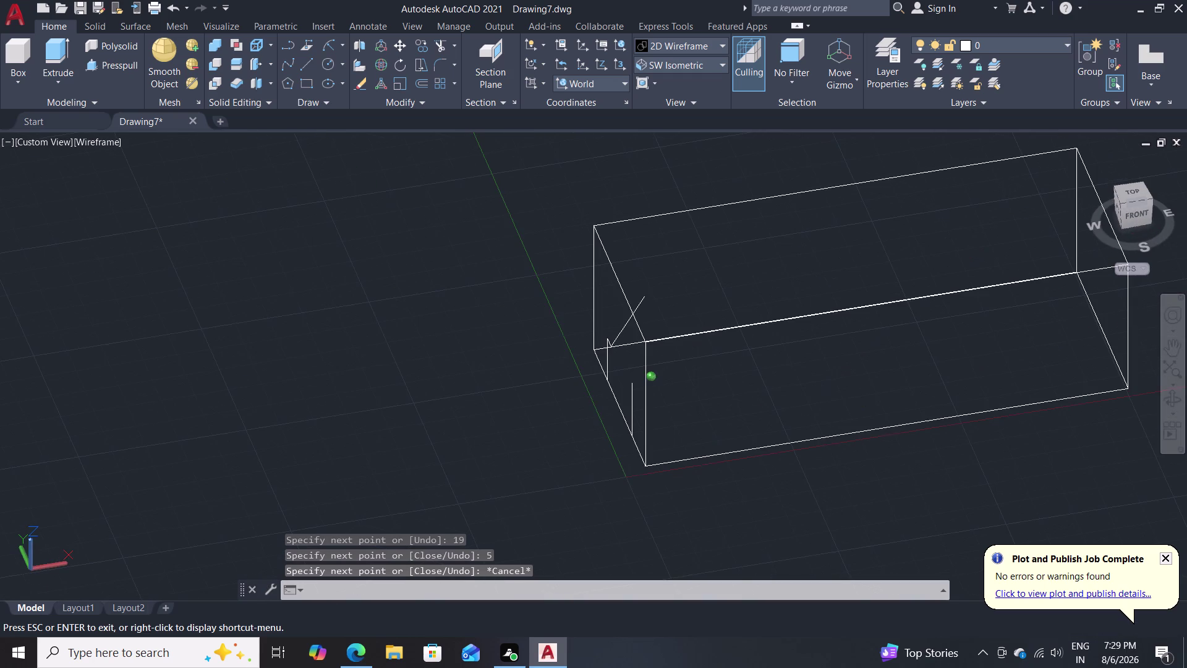
Erase the two stray slanted line segments from the end-face profiles.
middle_drag(539, 466, 665, 452)
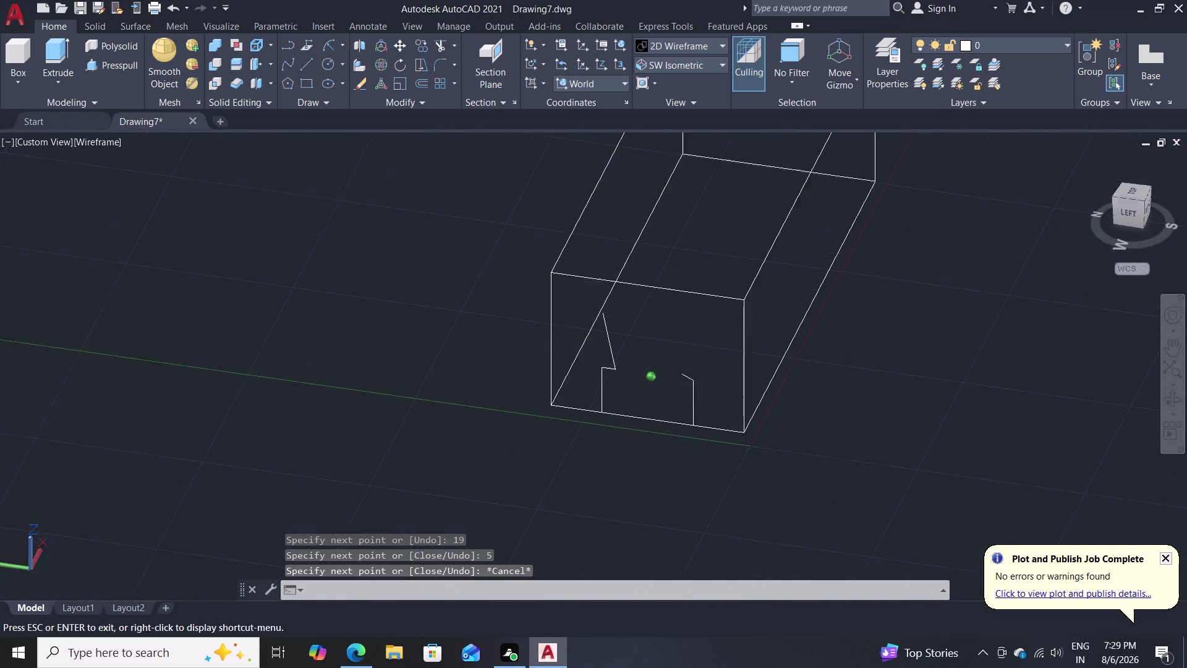
middle_drag(665, 452, 667, 449)
scroll(up, 3)
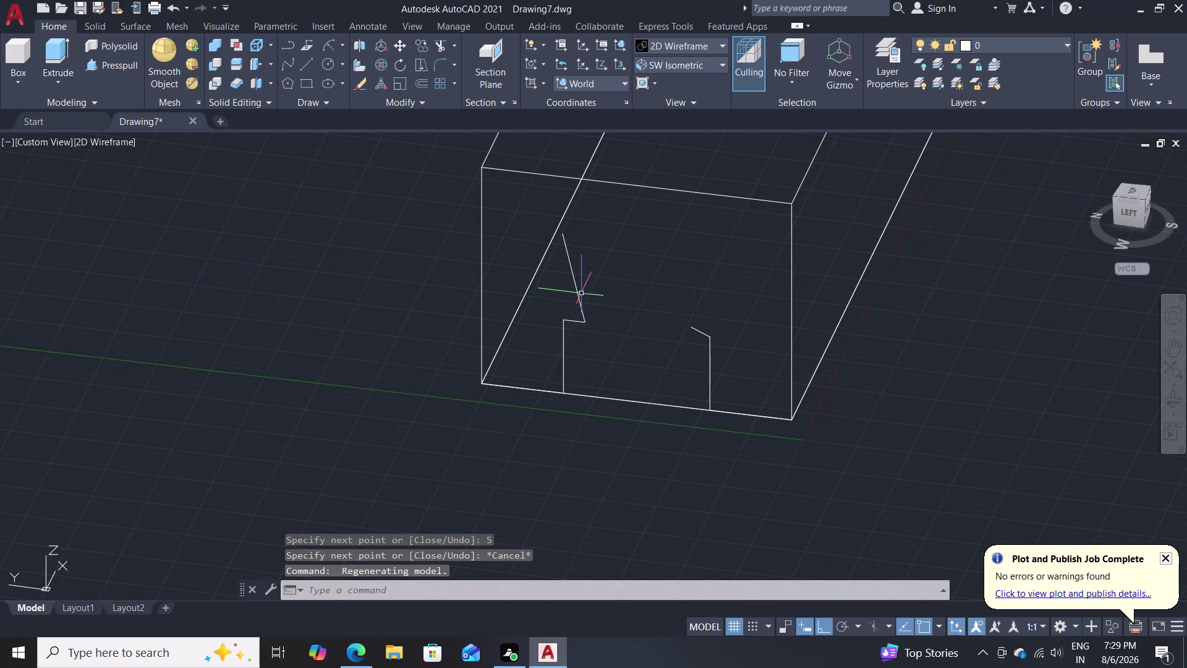
click(581, 294)
click(576, 296)
key(Delete)
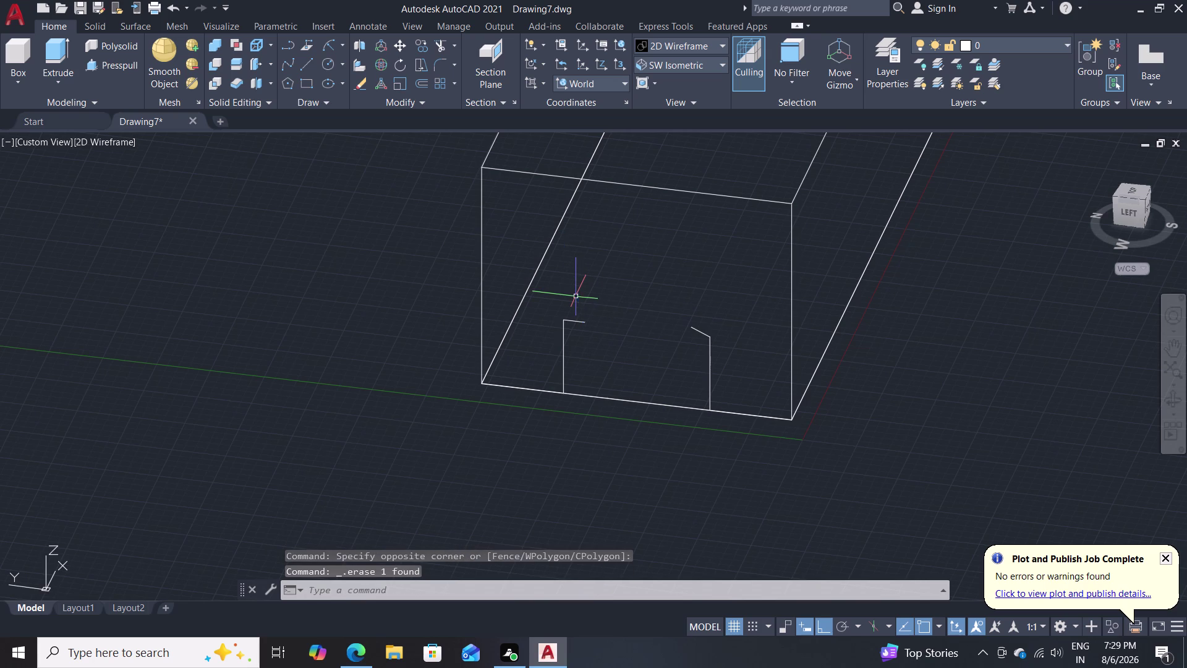
click(701, 328)
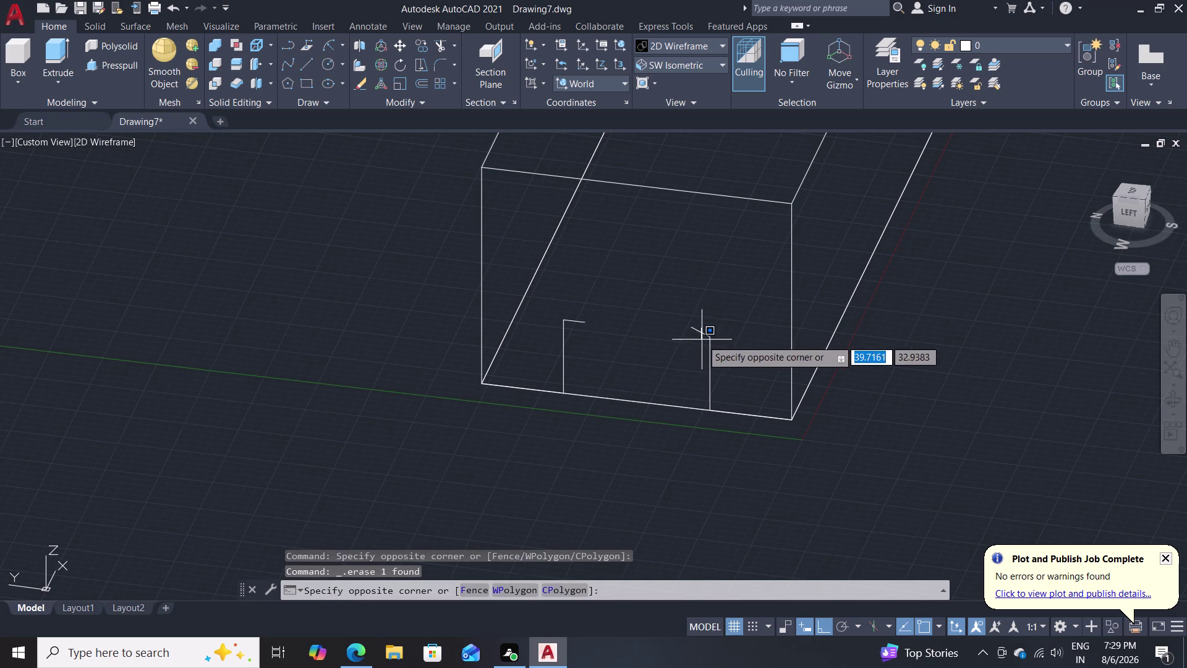
click(701, 339)
click(701, 331)
key(Delete)
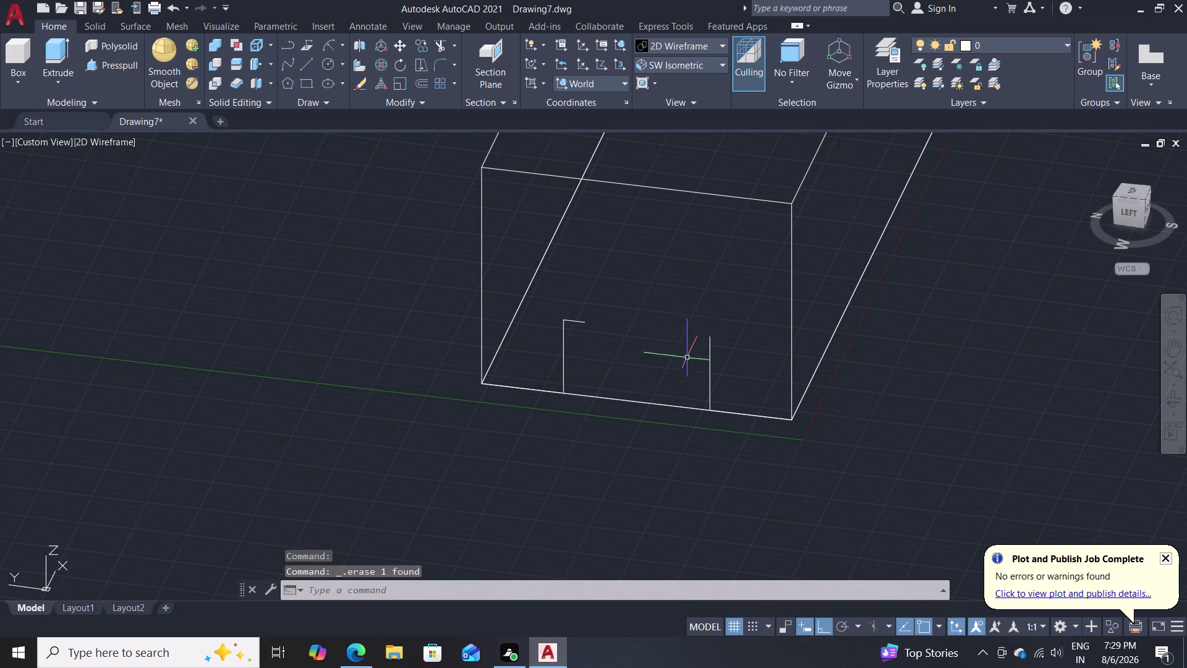
key(l)
key(Return)
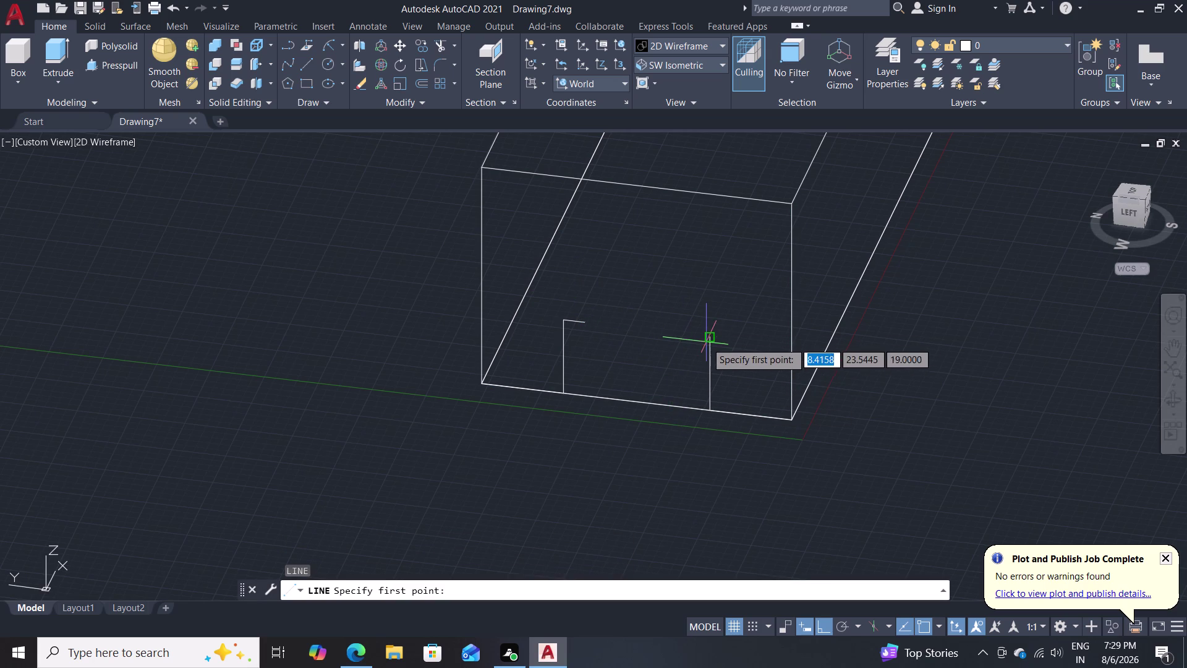
Extend the right upright with a 5-unit step and a 22-unit rising segment.
click(706, 341)
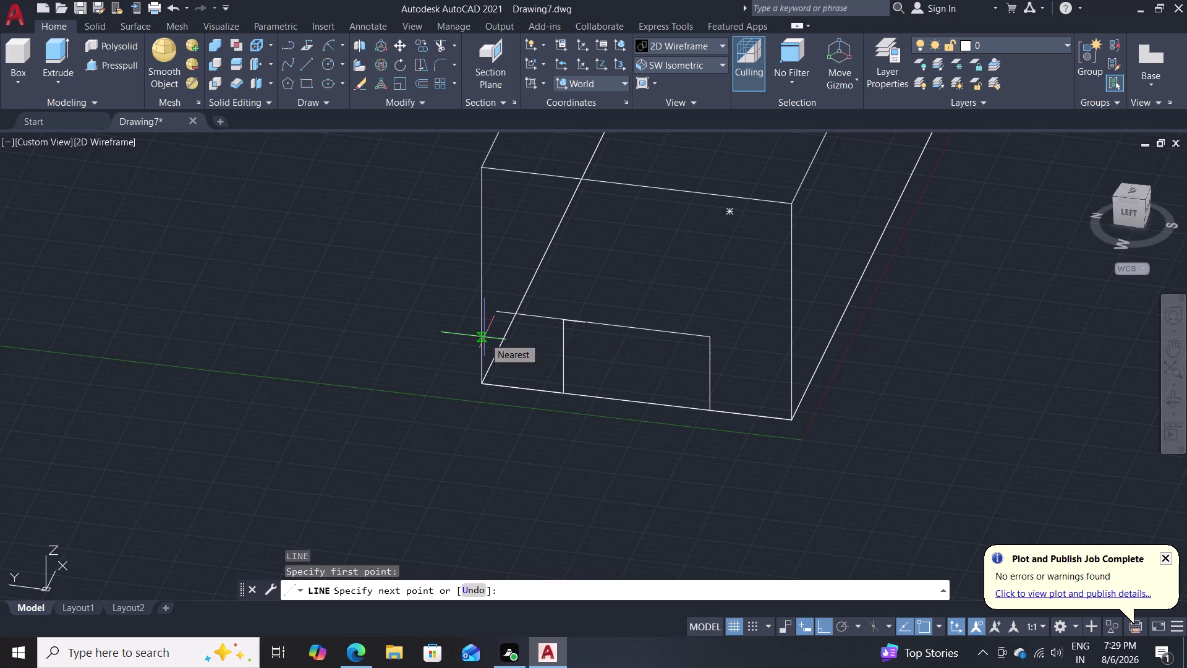
key(5)
key(Return)
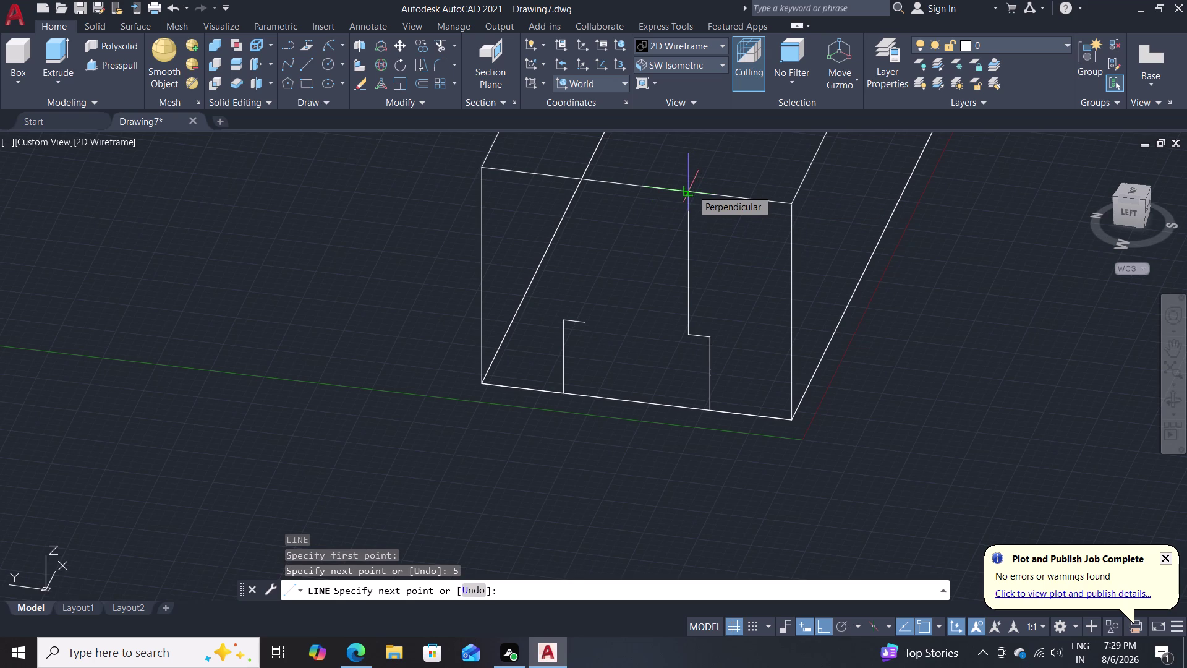
text(22)
key(Return)
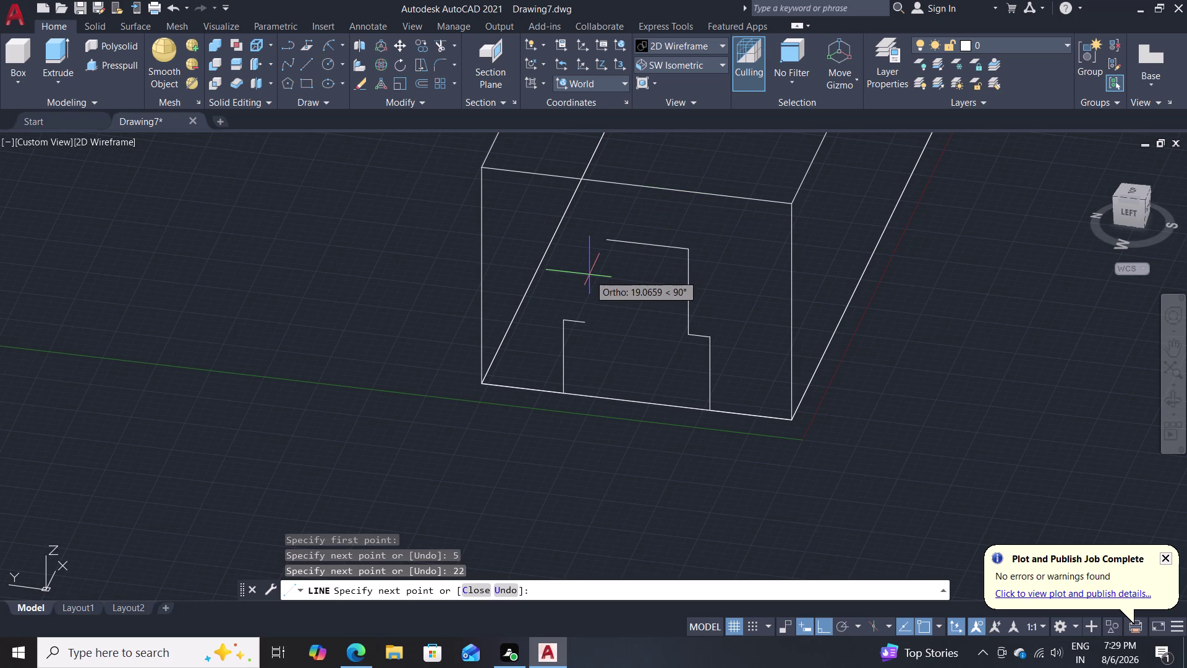
key(Escape)
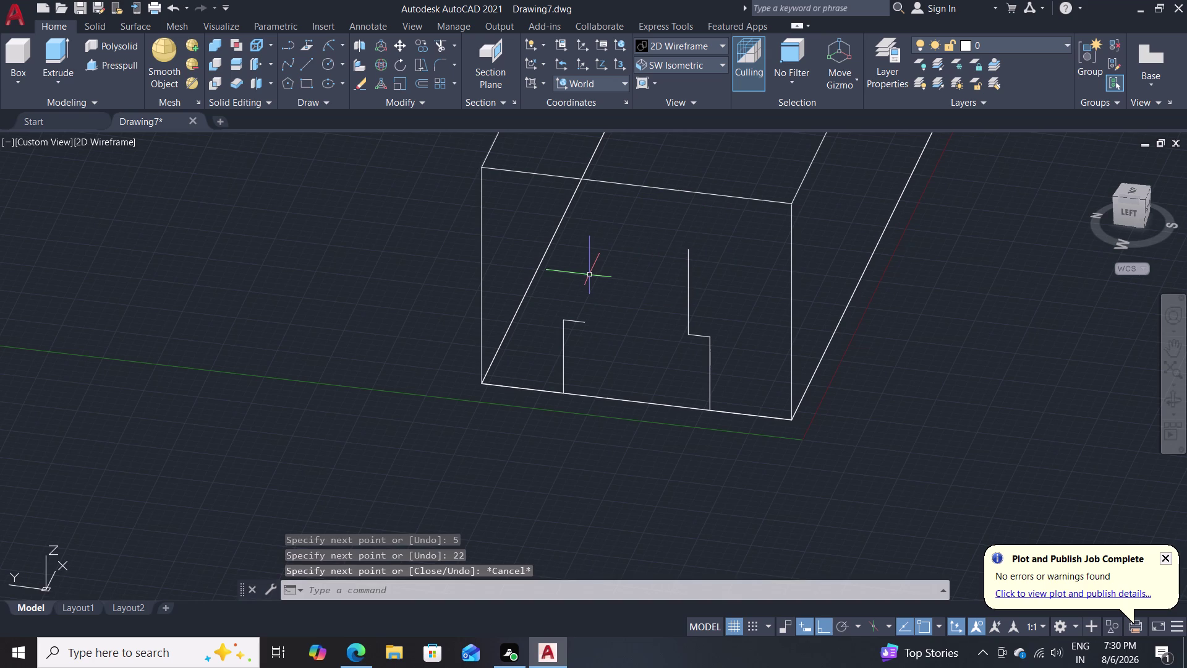
middle_drag(721, 295, 602, 338)
middle_drag(425, 441, 599, 409)
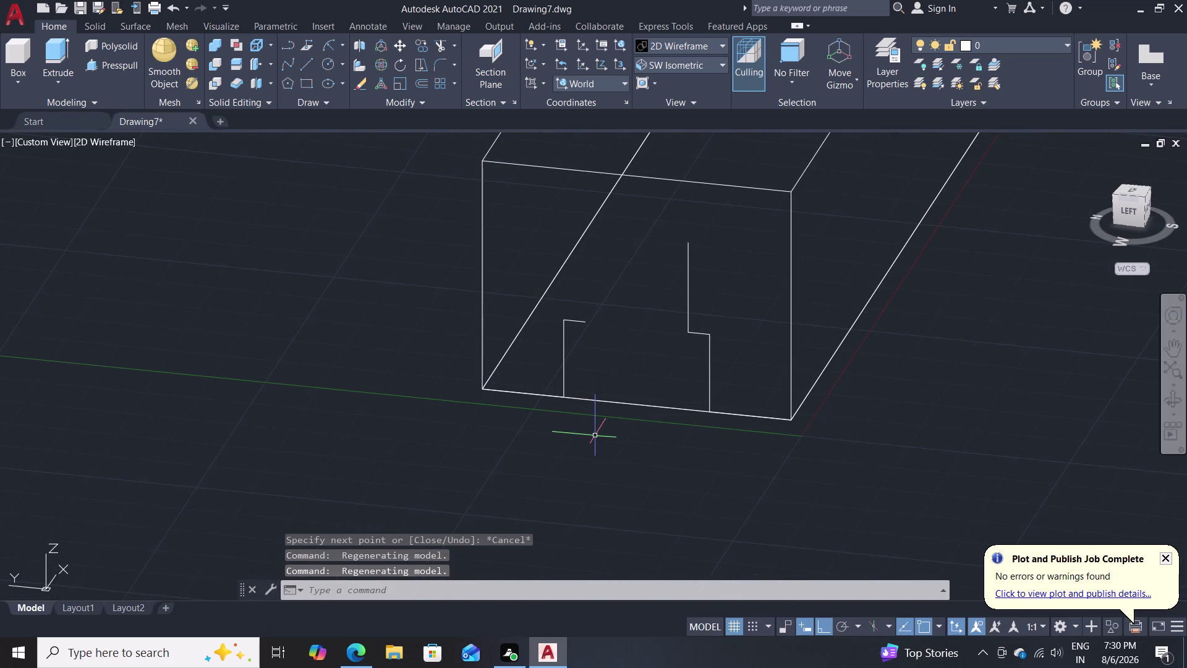
Draw a 22-unit line from the left step's top, then erase it.
key(l)
key(Return)
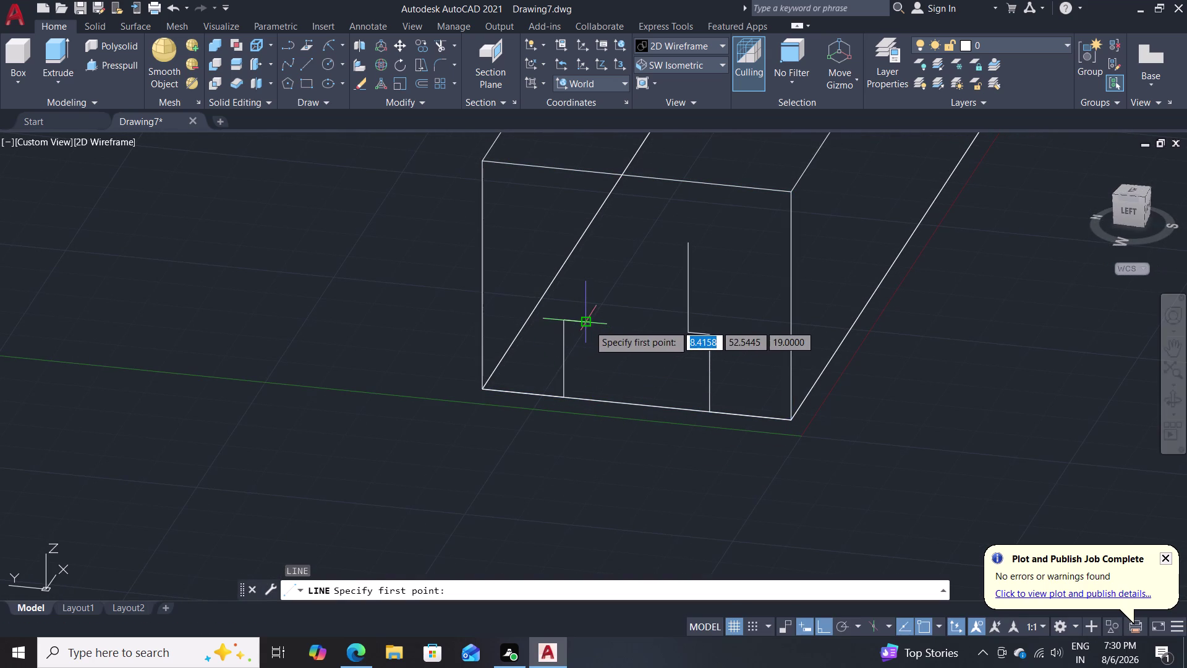
click(588, 324)
text(22)
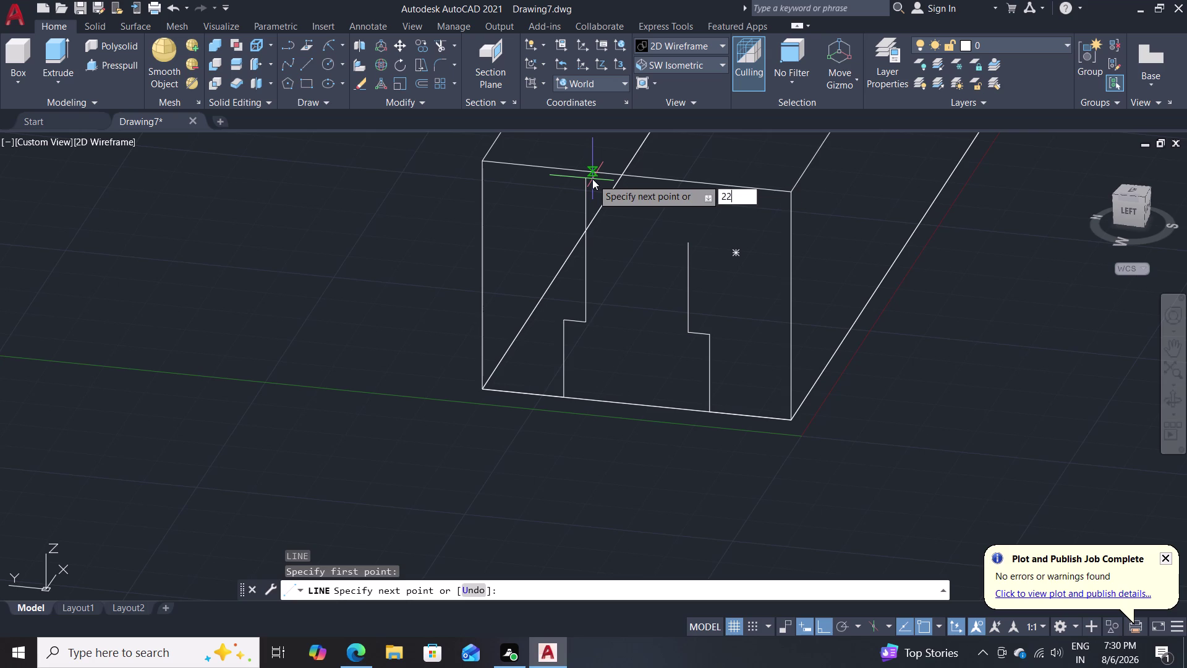
key(Return)
key(Escape)
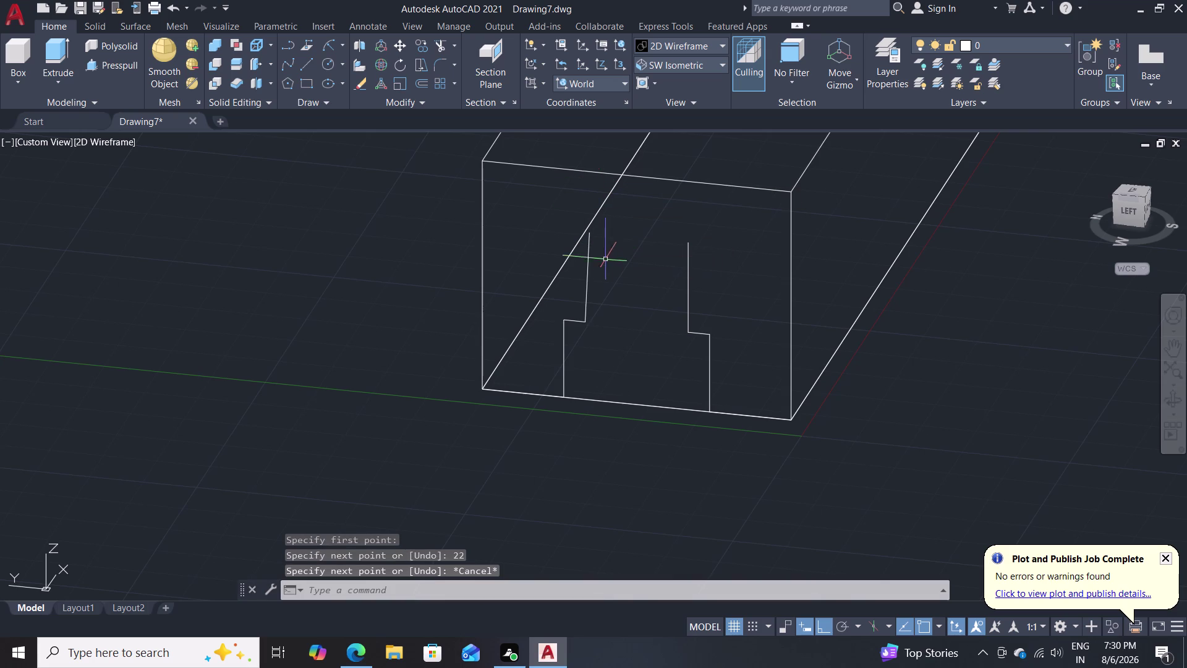
click(587, 281)
key(Delete)
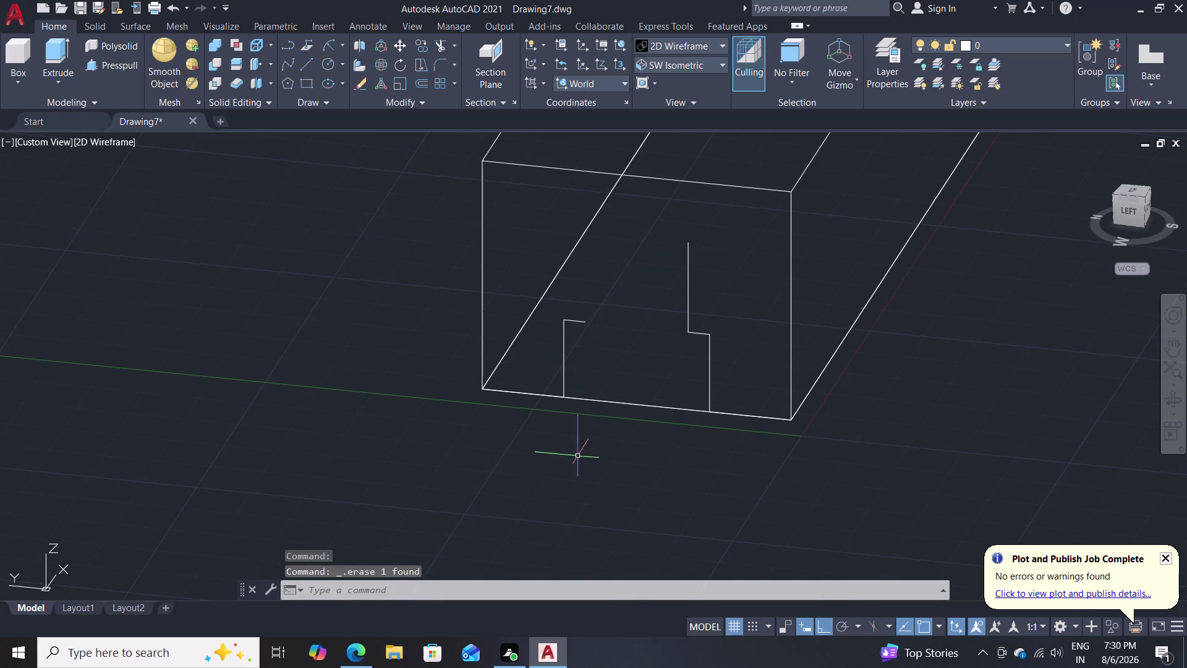
scroll(down, 3)
scroll(up, 3)
middle_drag(553, 452, 545, 457)
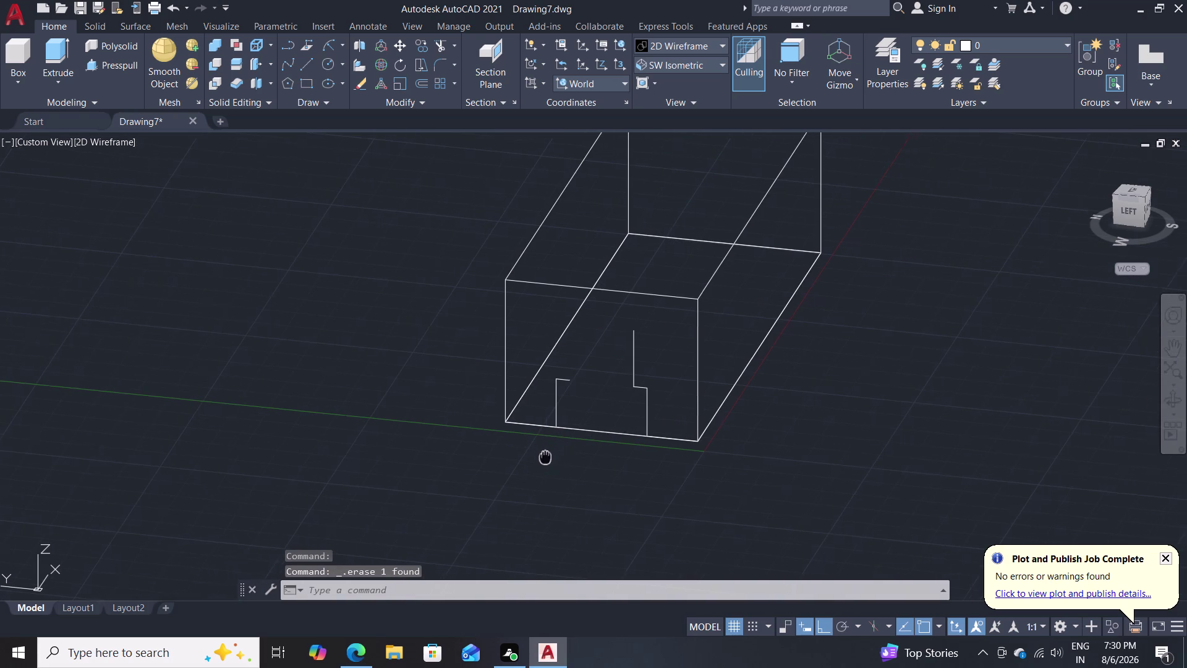
middle_drag(545, 457, 491, 536)
scroll(up, 3)
middle_drag(472, 455, 293, 357)
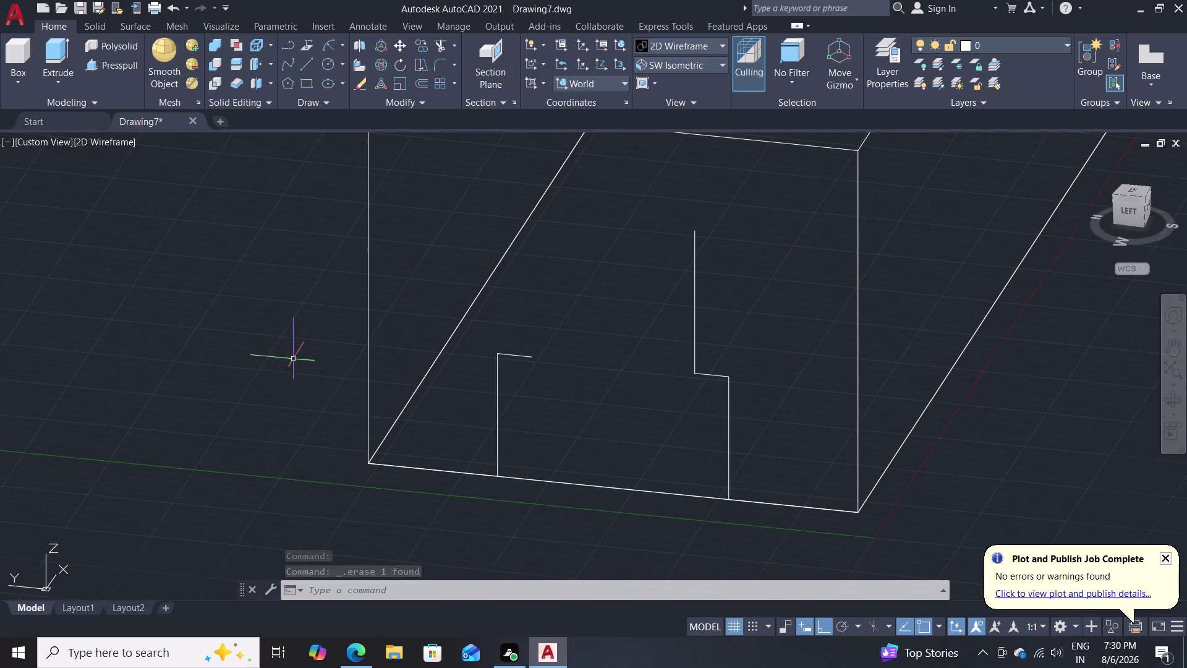
Raise the left profile 22 units and join its top to the right upright.
key(l)
key(Return)
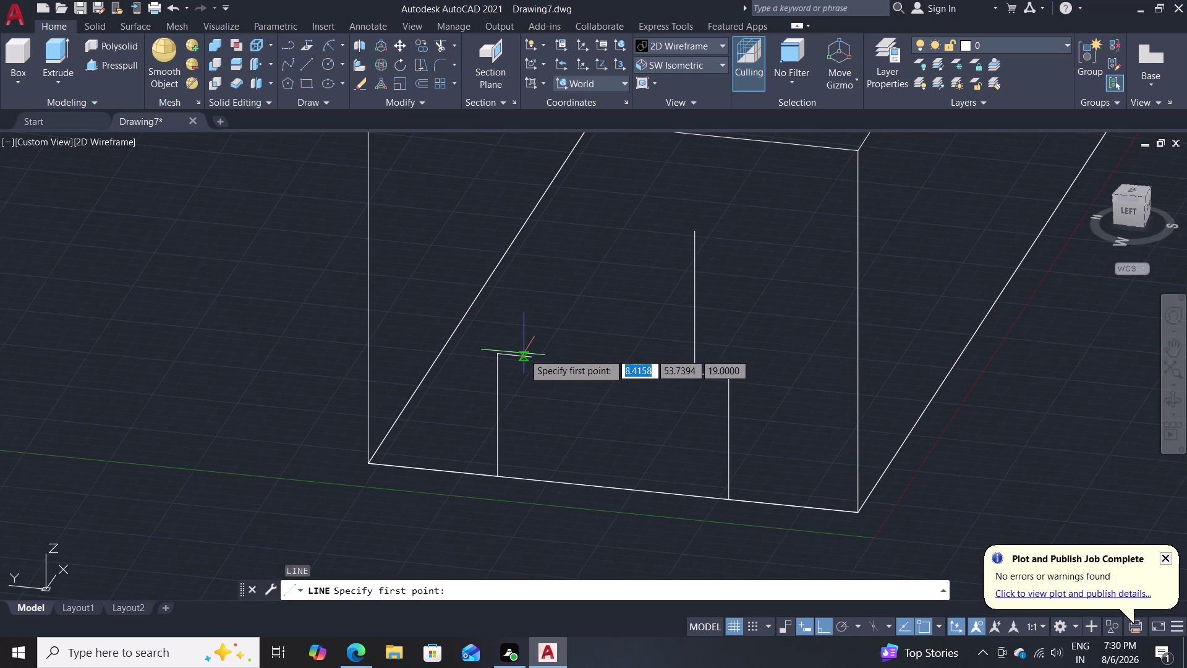
drag(529, 353, 529, 339)
scroll(down, 3)
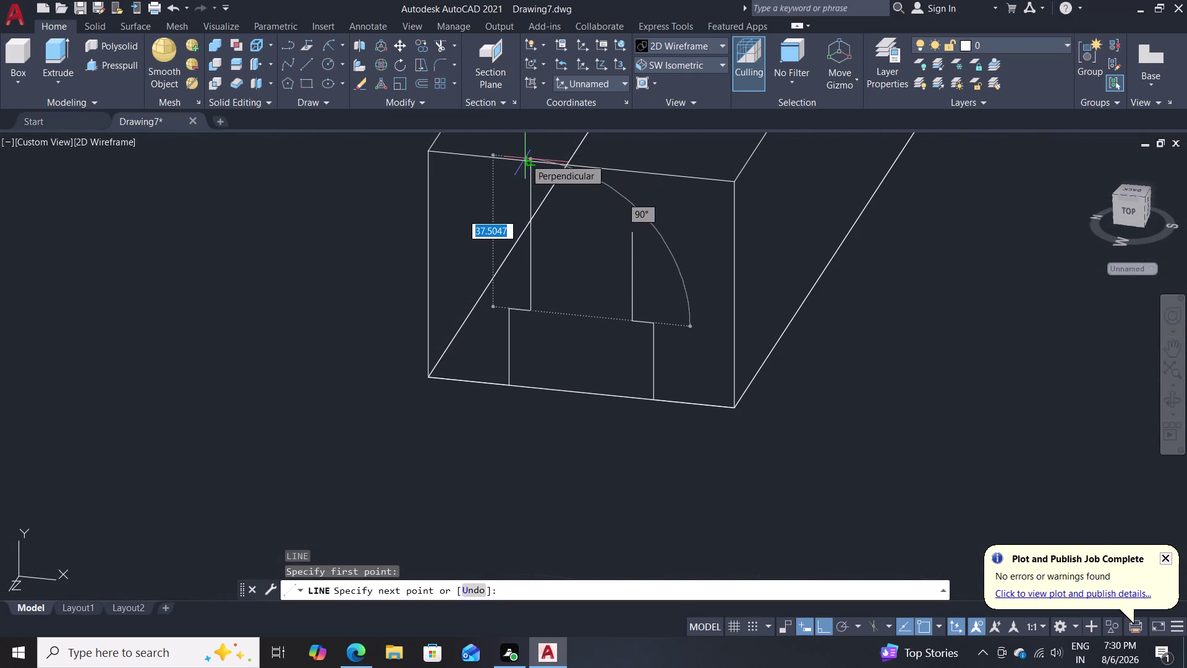
text(22)
key(Return)
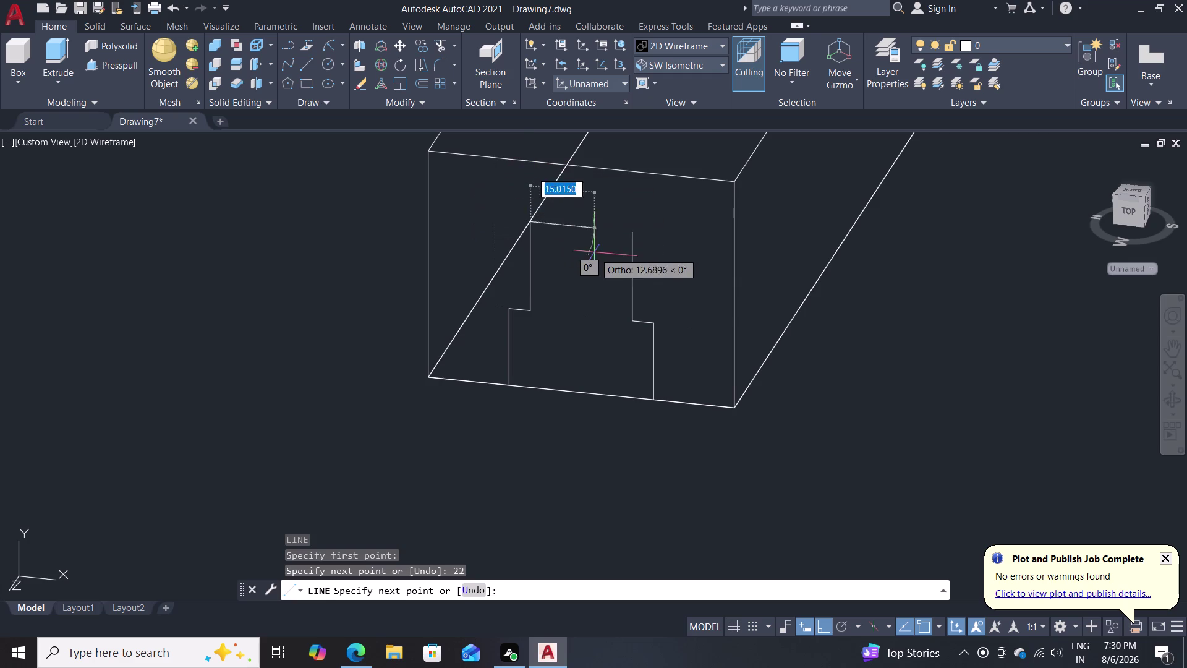
click(631, 236)
key(Escape)
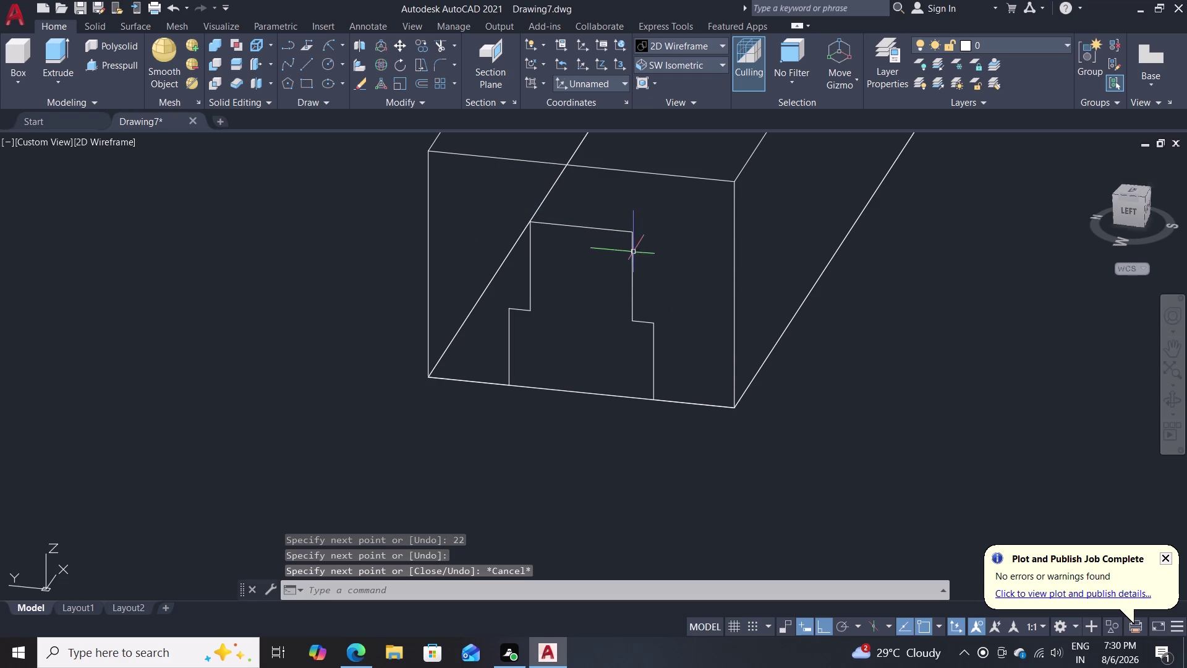
middle_drag(808, 375, 734, 379)
middle_drag(744, 379, 774, 372)
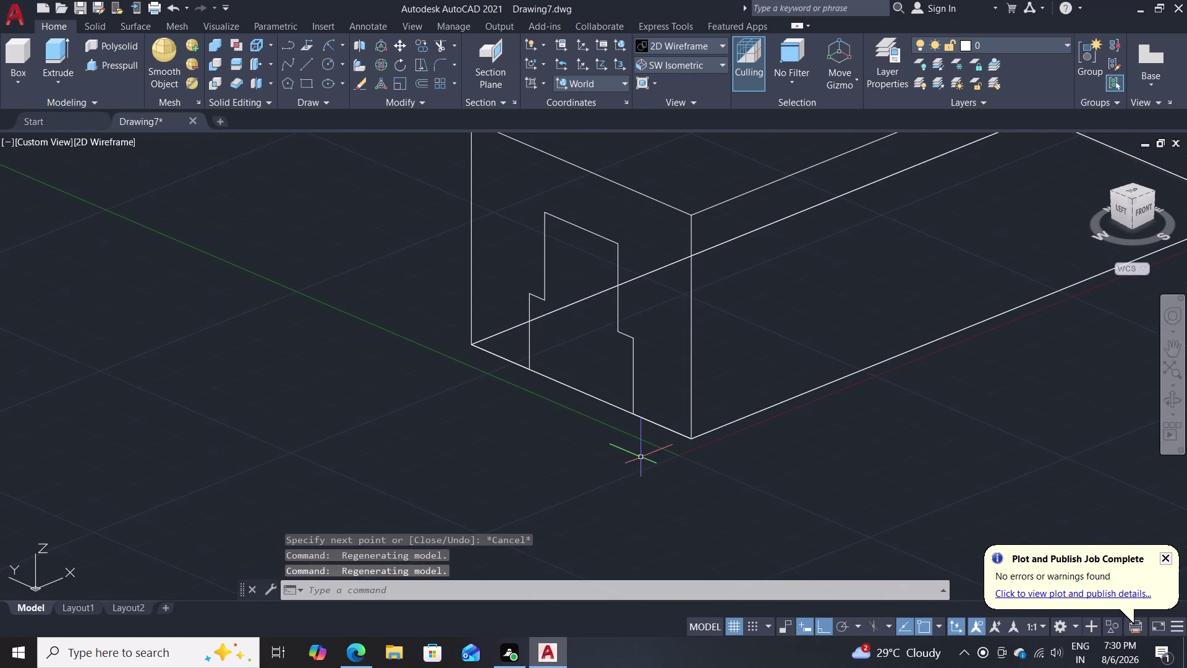
Press-pull the stepped outline along the block's full length to its far end.
click(124, 58)
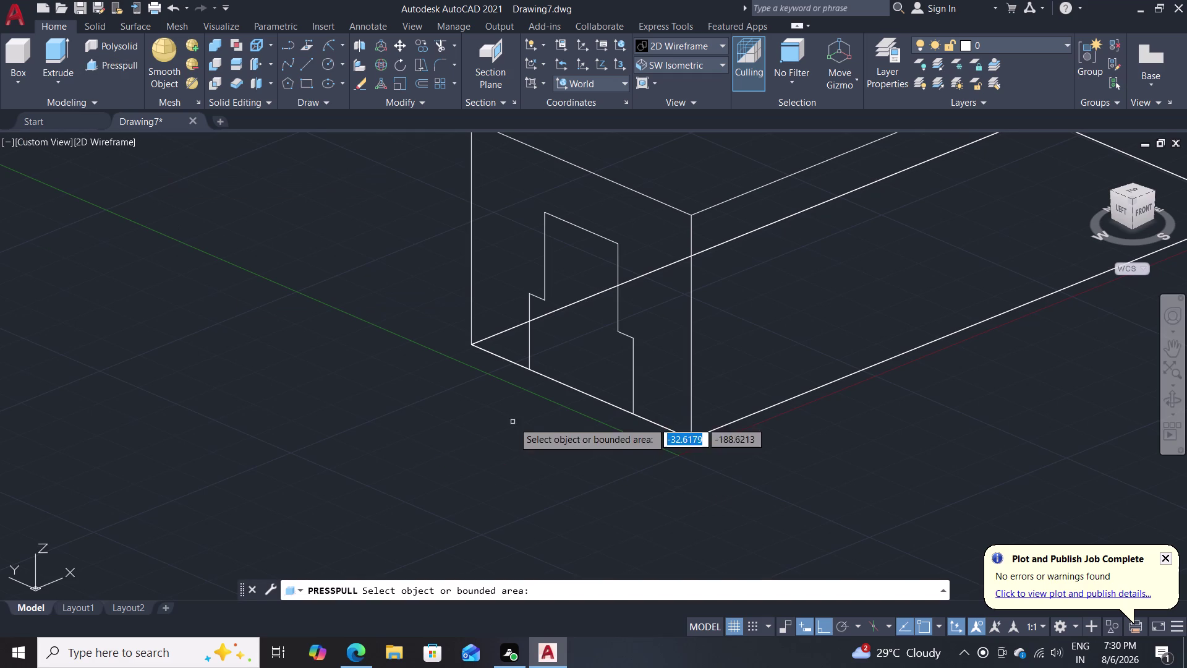
click(585, 329)
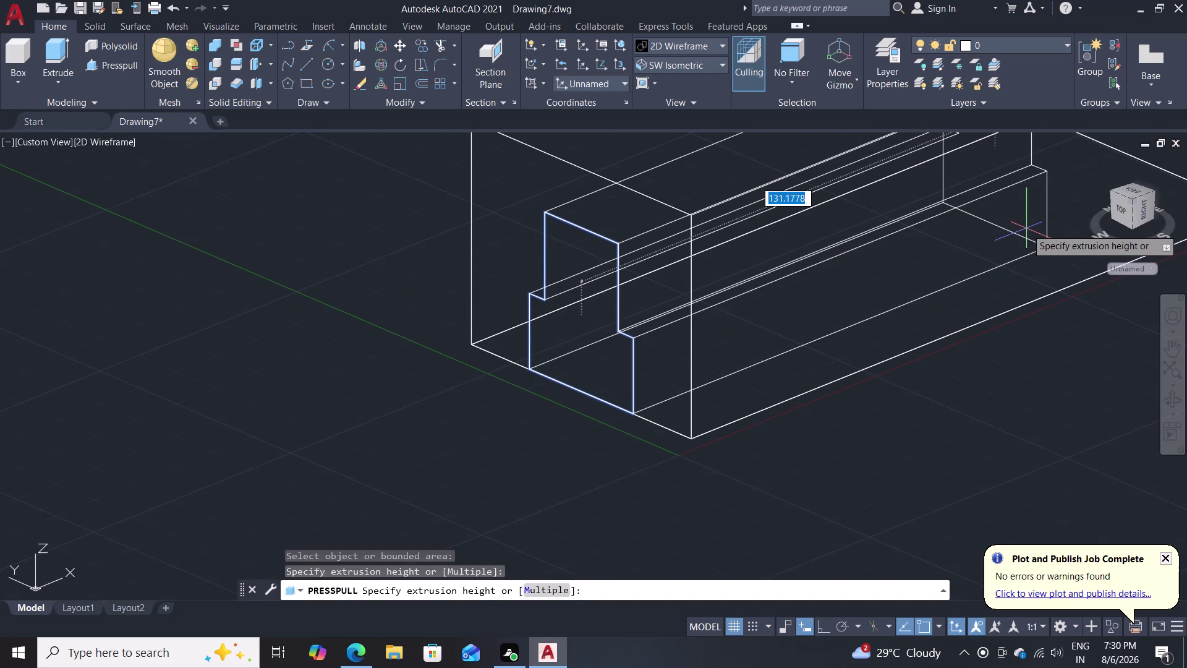
middle_drag(1024, 229, 965, 331)
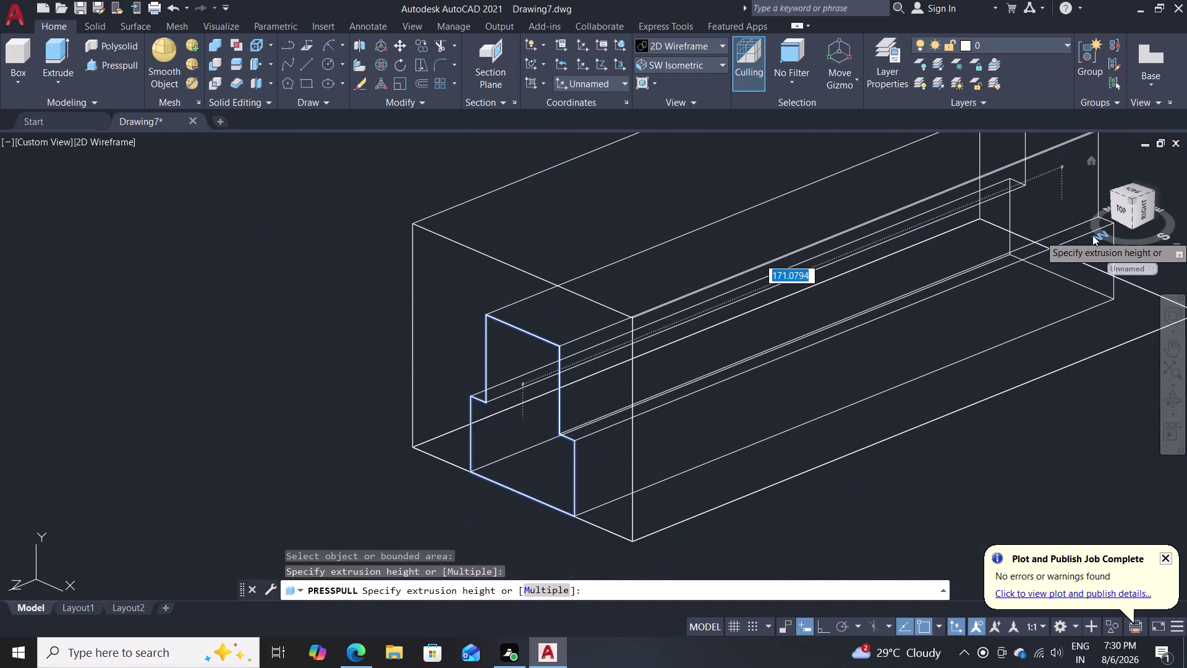
middle_drag(939, 346, 649, 404)
click(964, 242)
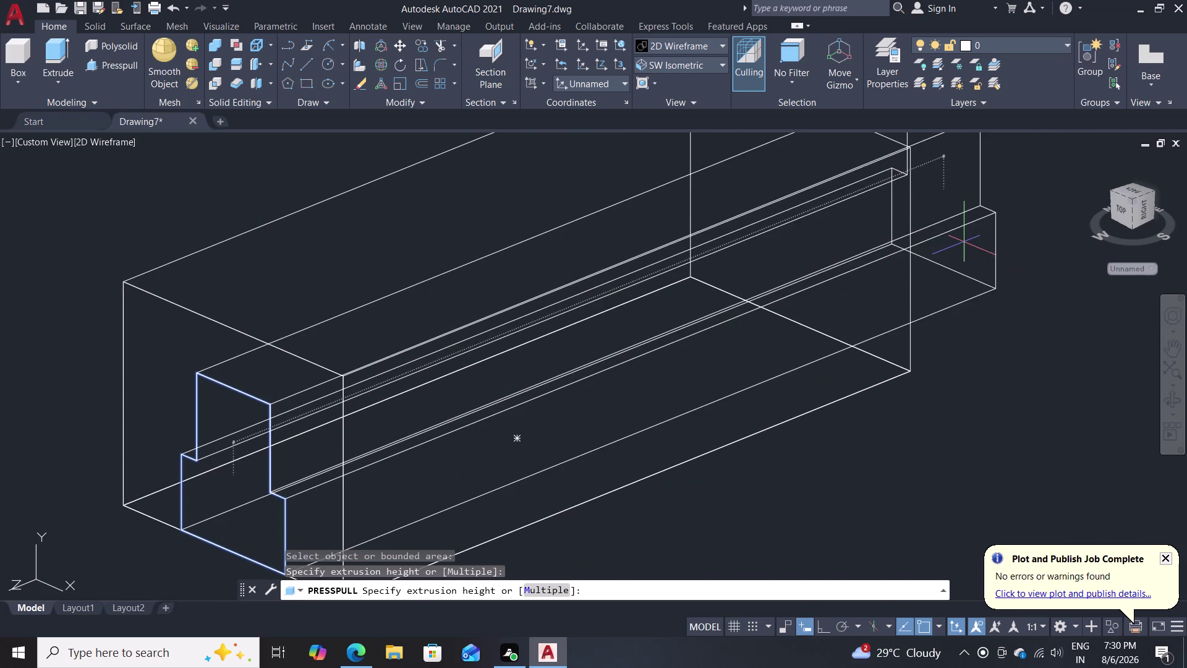
scroll(down, 3)
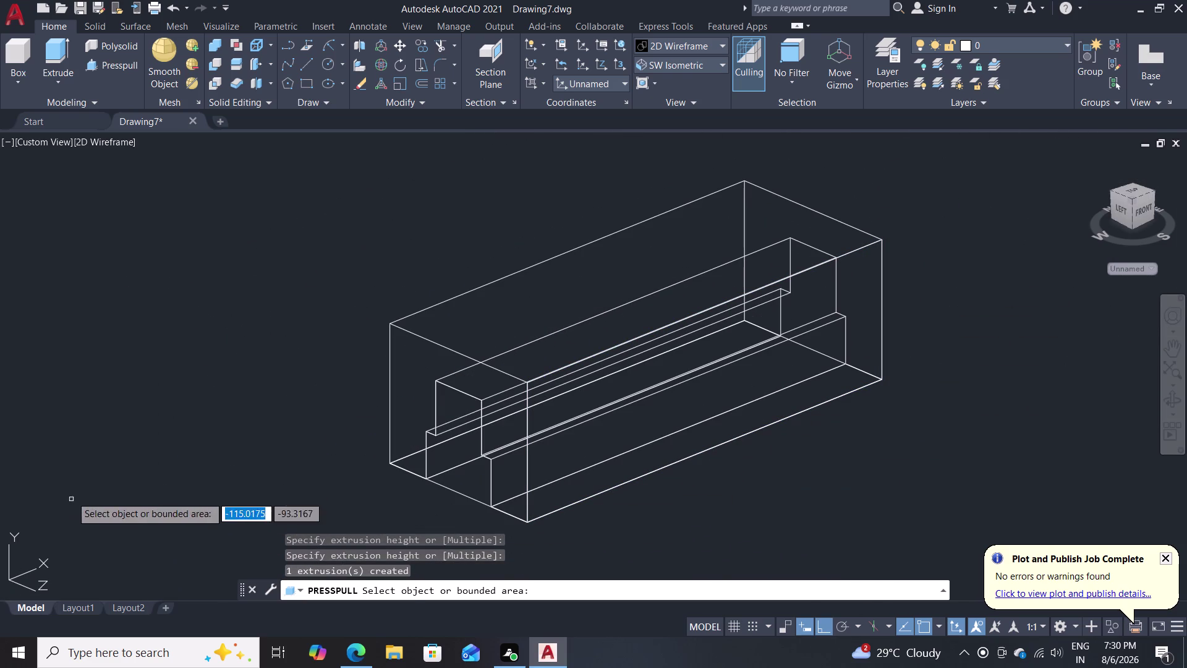
click(658, 46)
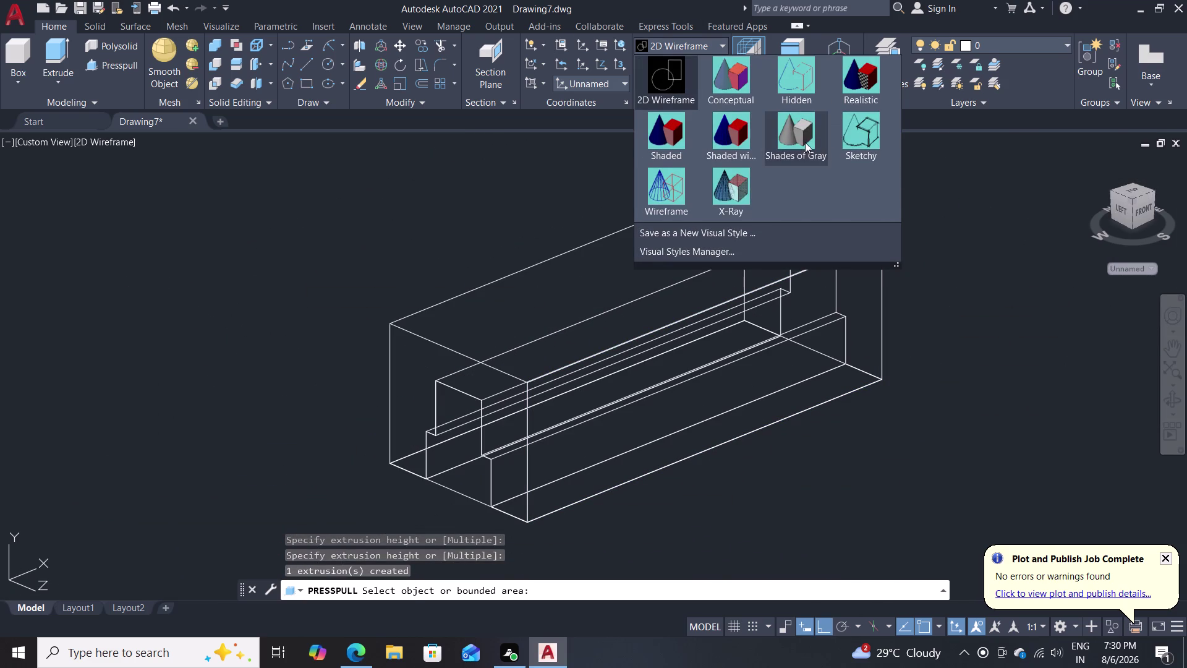
Apply the Shades of Gray visual style and erase the leftover outline line.
click(805, 142)
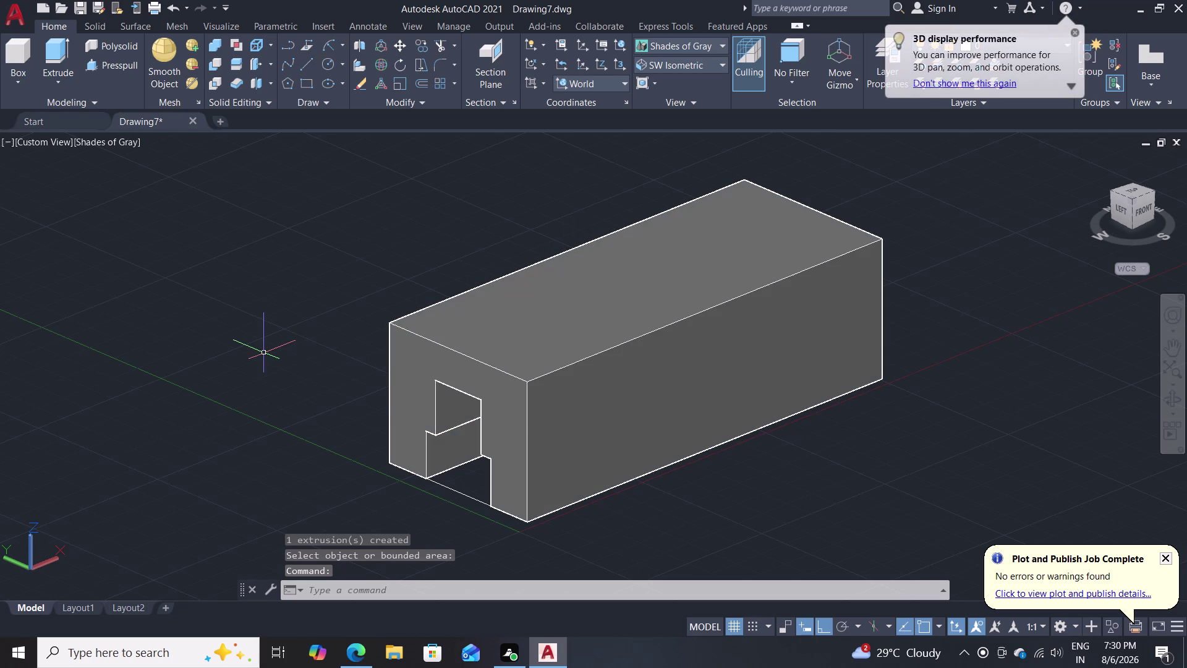
key(e)
key(Return)
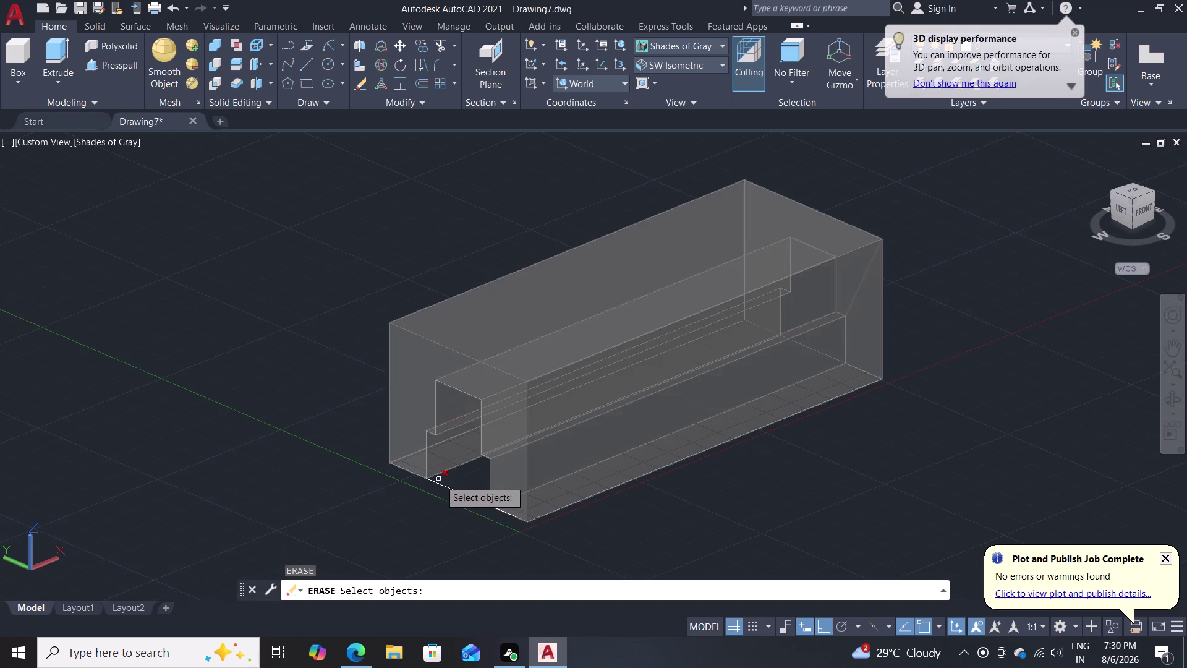
click(451, 488)
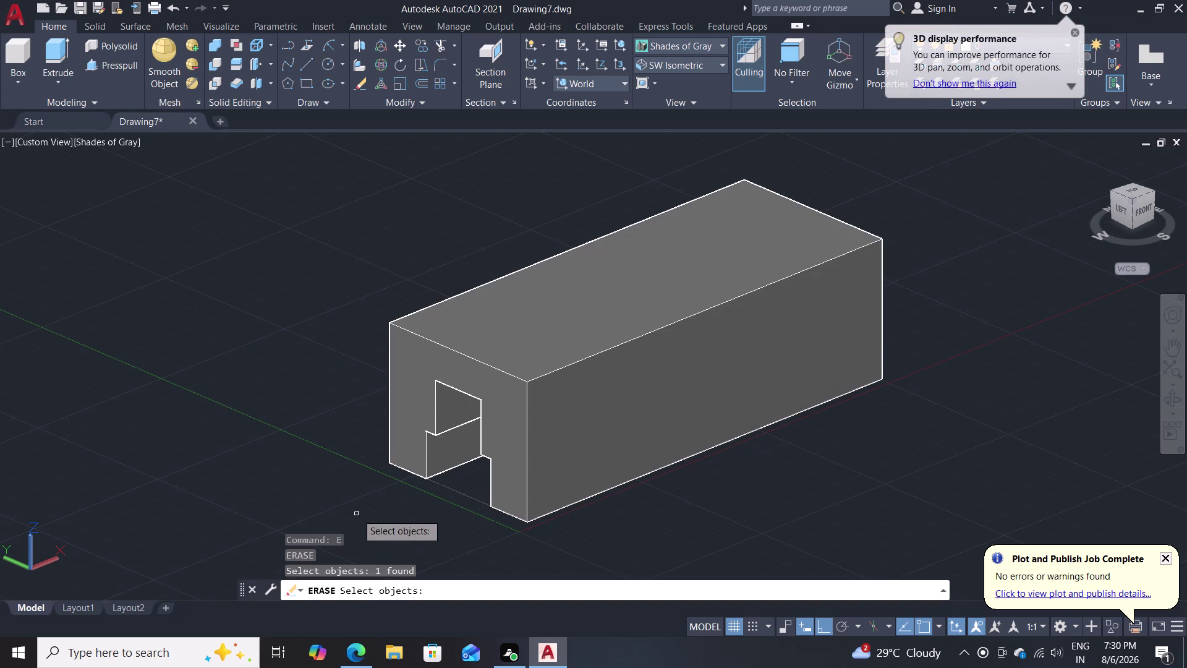
key(Return)
key(Escape)
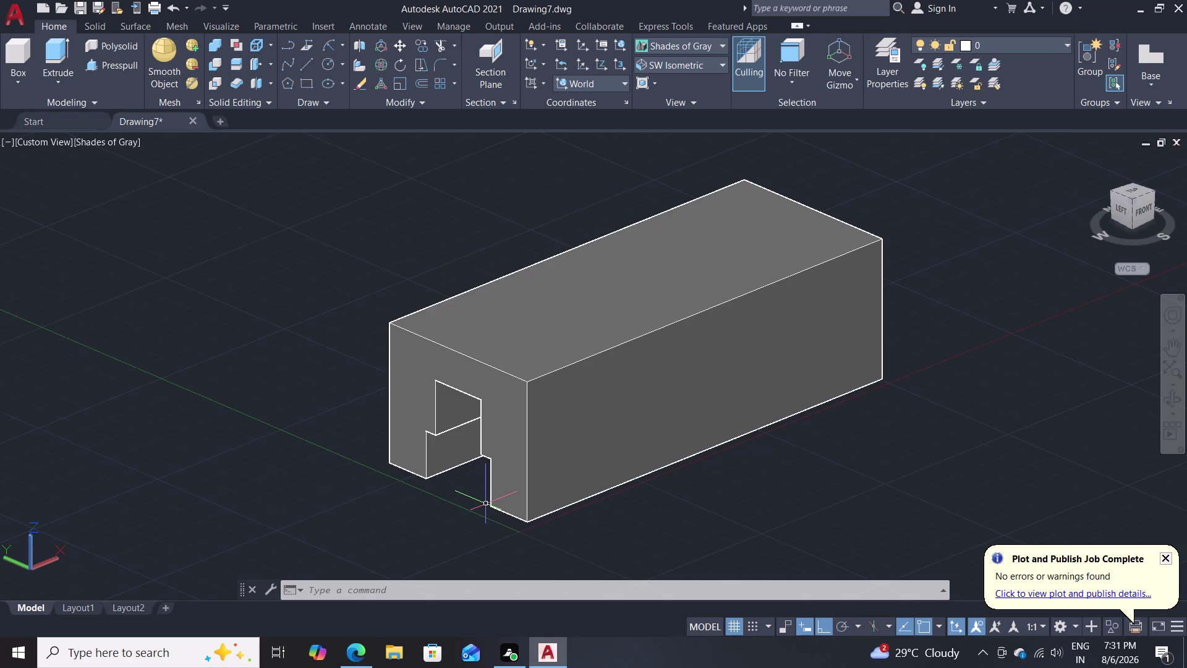
Orbit to the long side face, draw 28- and 45-unit line segments, then undo one.
key(l)
key(Return)
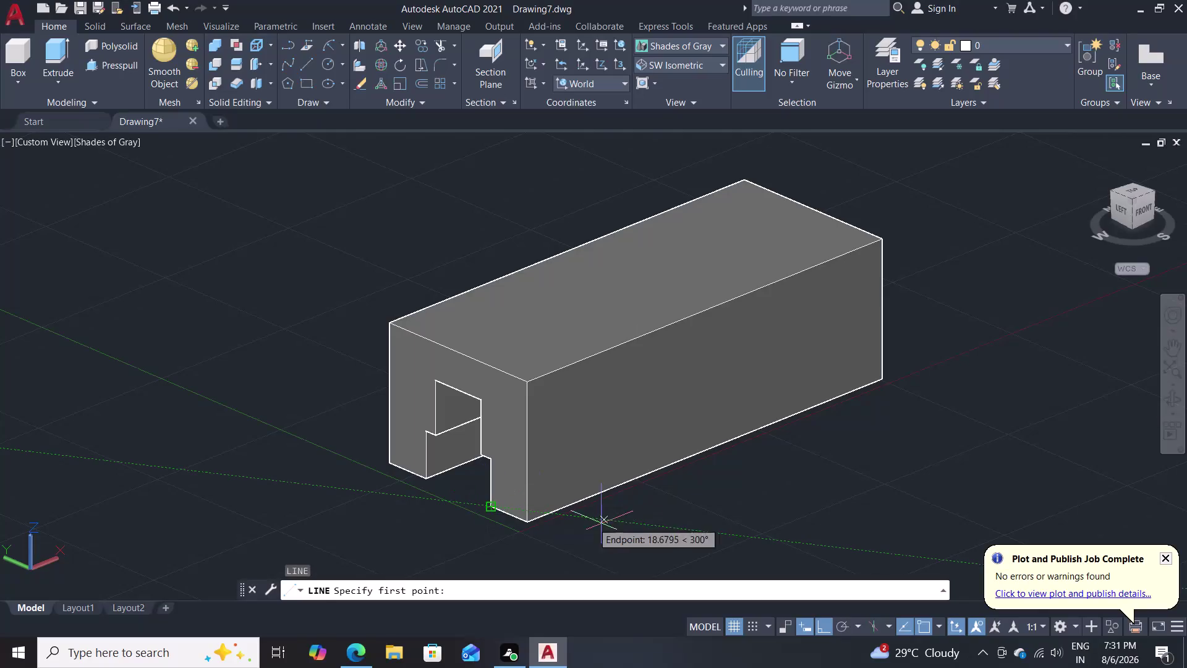
middle_drag(666, 512, 603, 520)
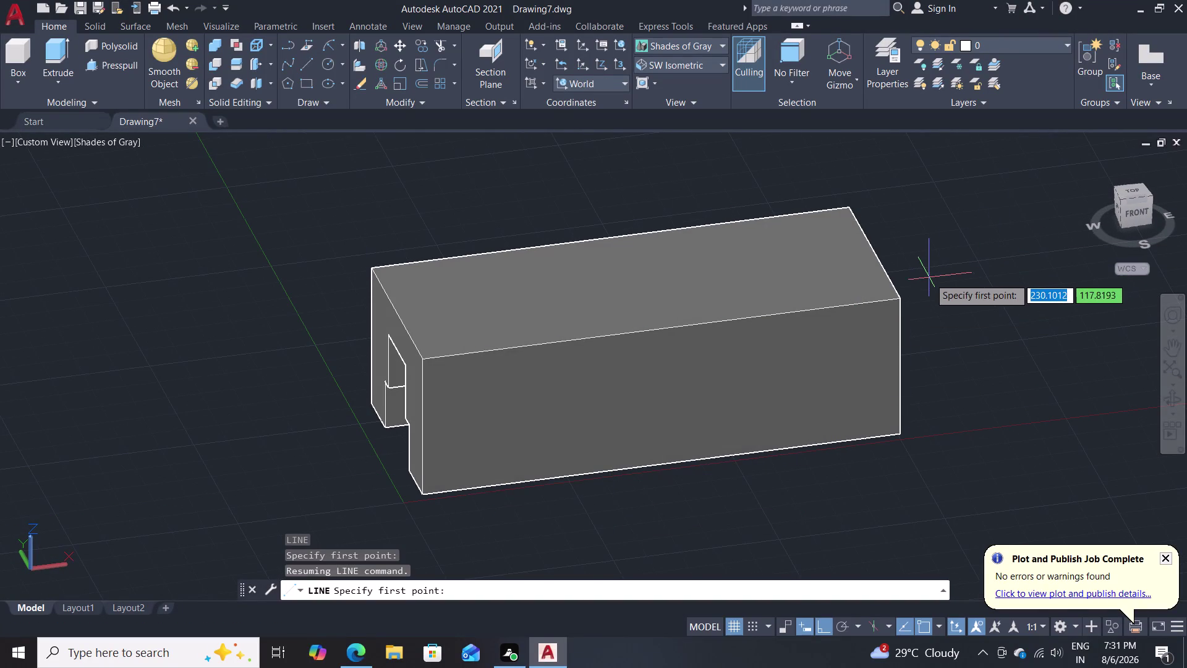
click(900, 300)
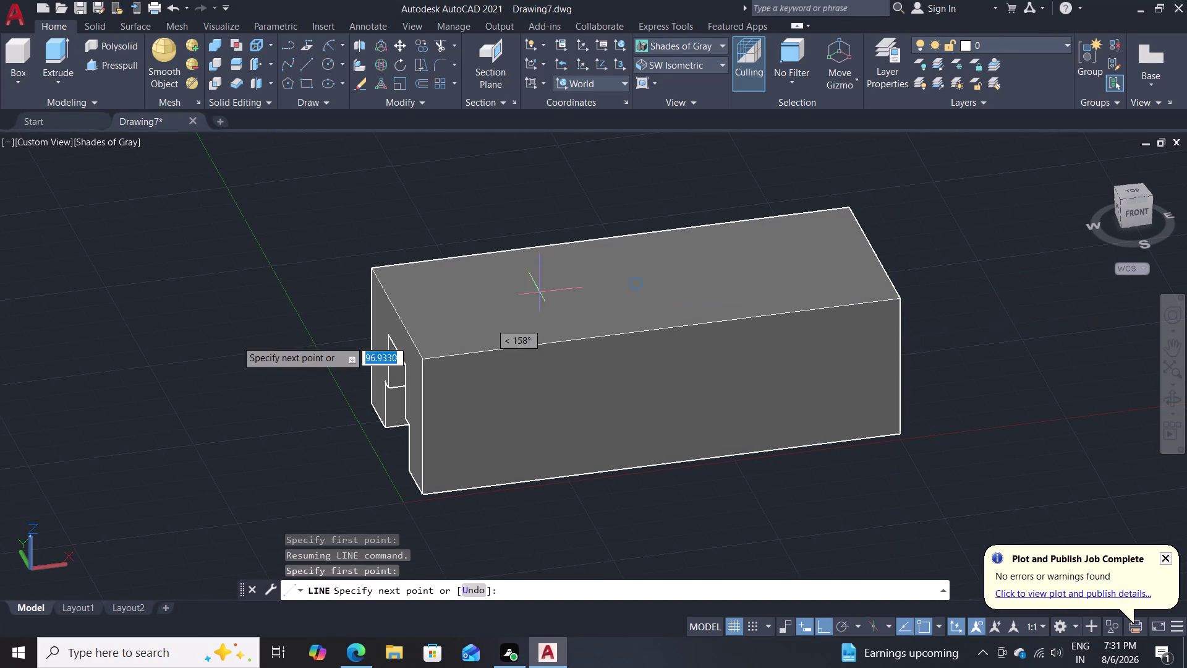
text(28)
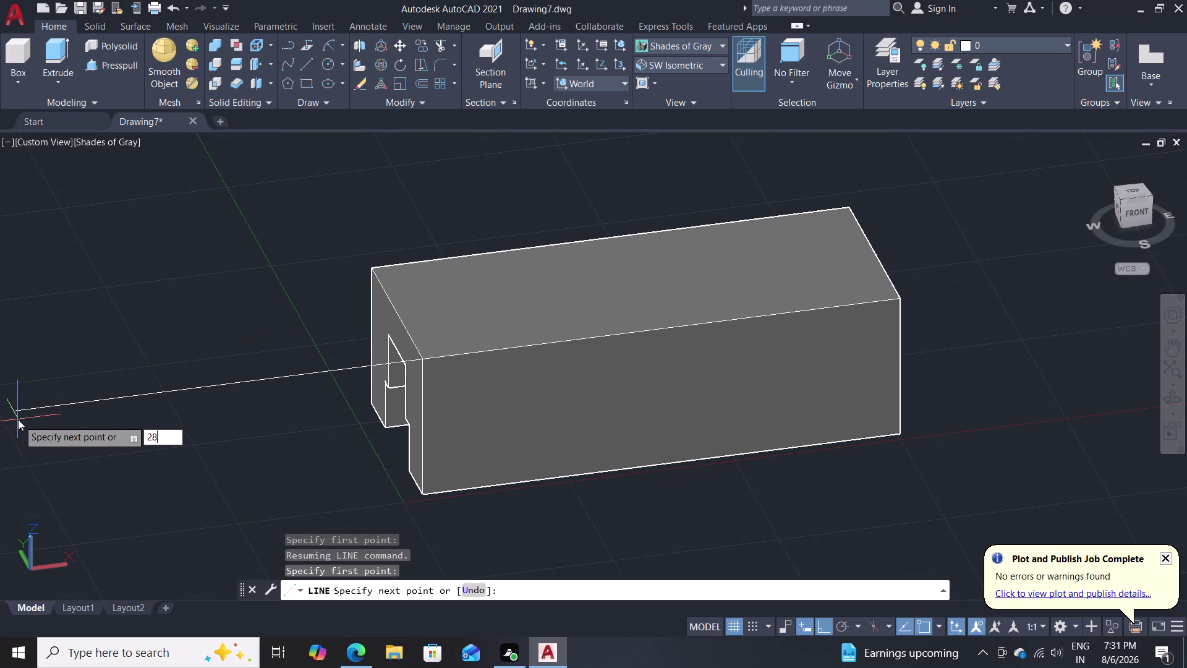
key(Return)
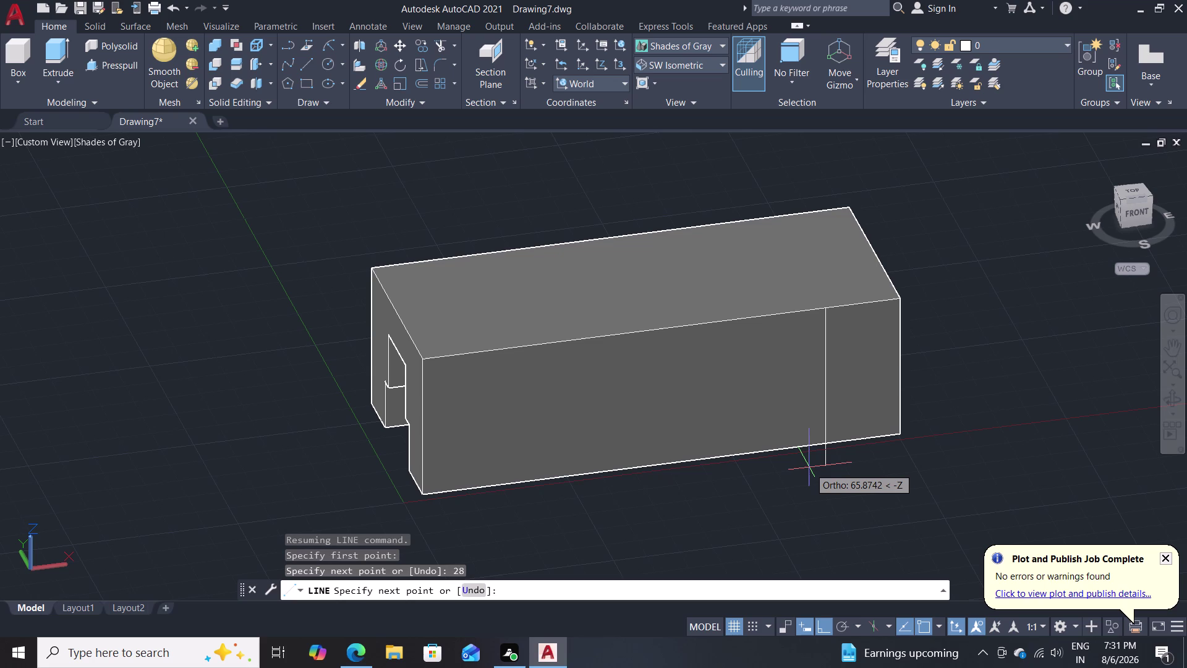
text(45)
key(Return)
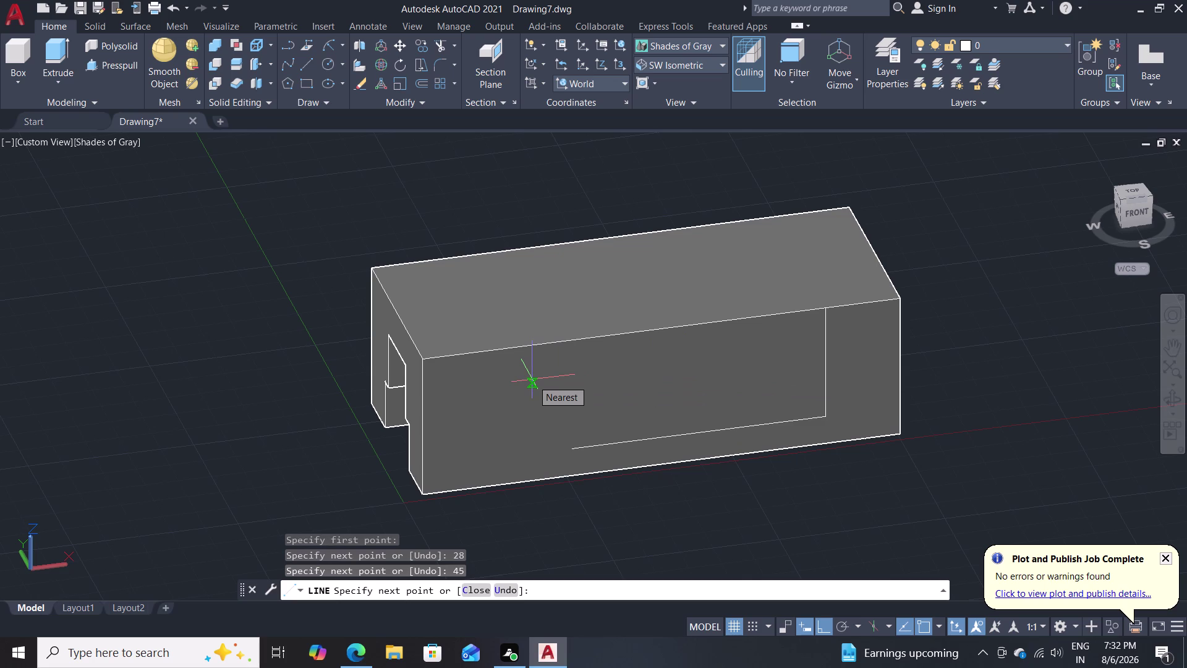
key(ctrl+z)
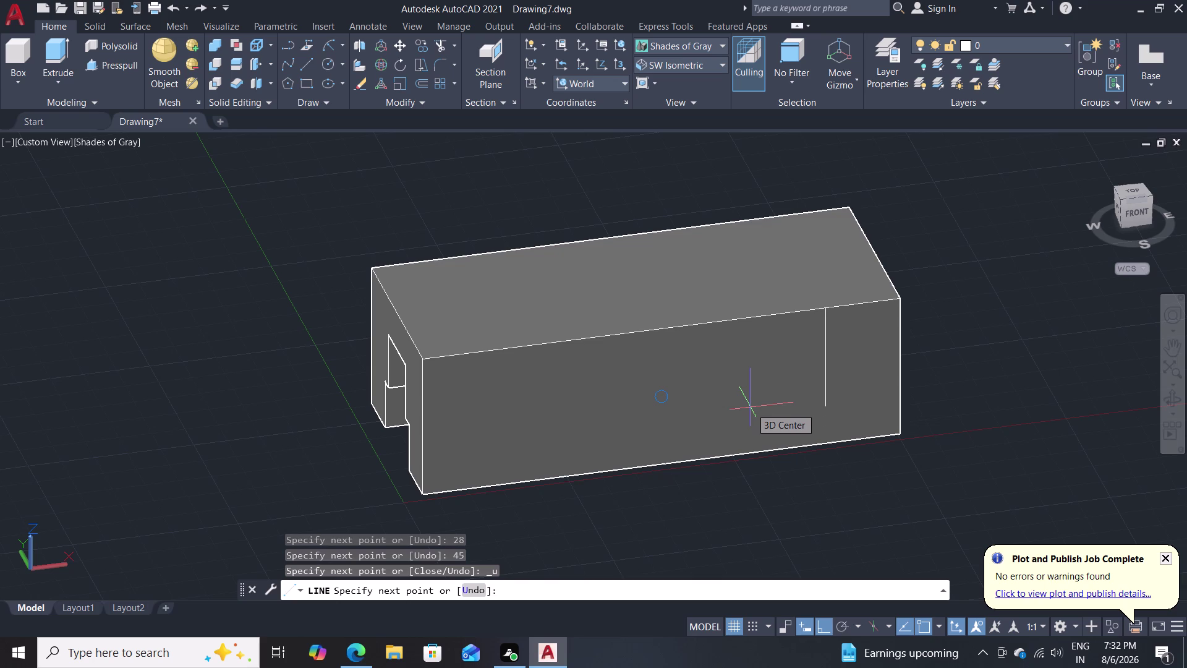
Draw a 31-unit segment, end the line and delete the misdrawn diagonal line.
text(31)
key(Return)
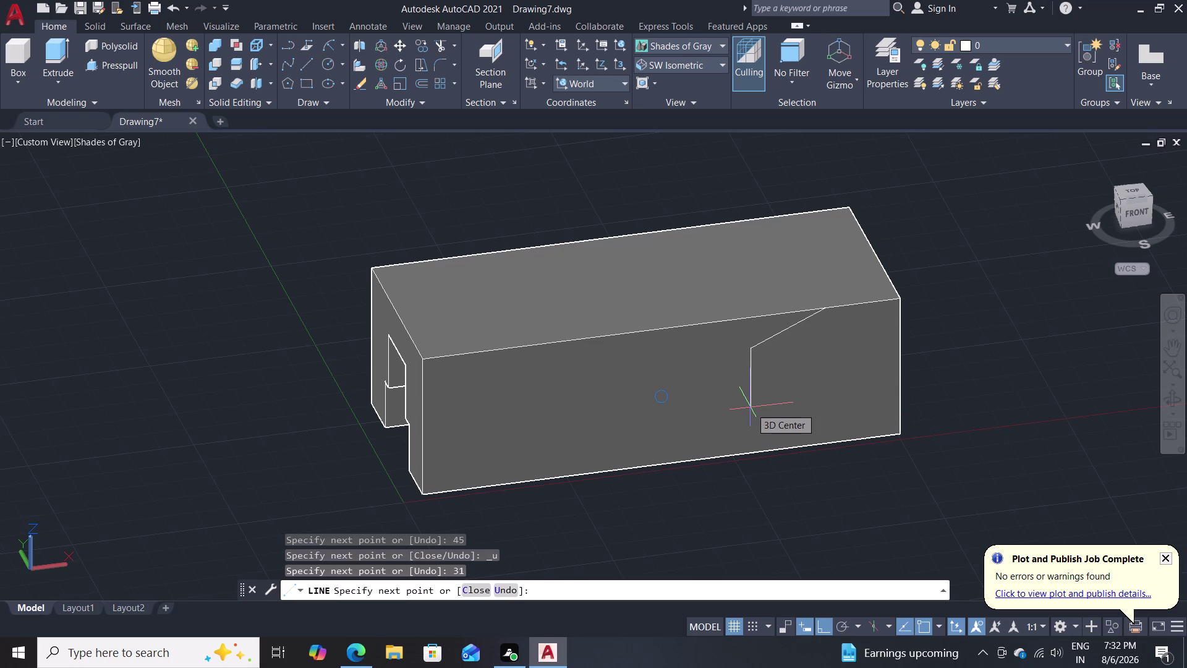
key(Escape)
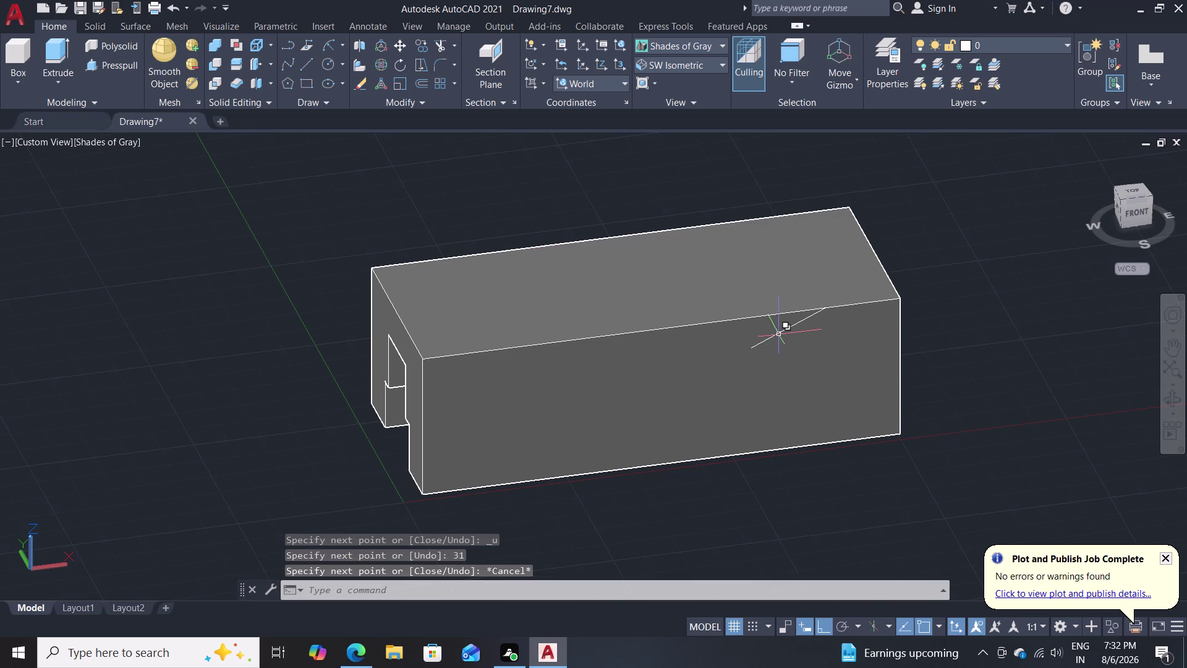
click(778, 335)
key(Delete)
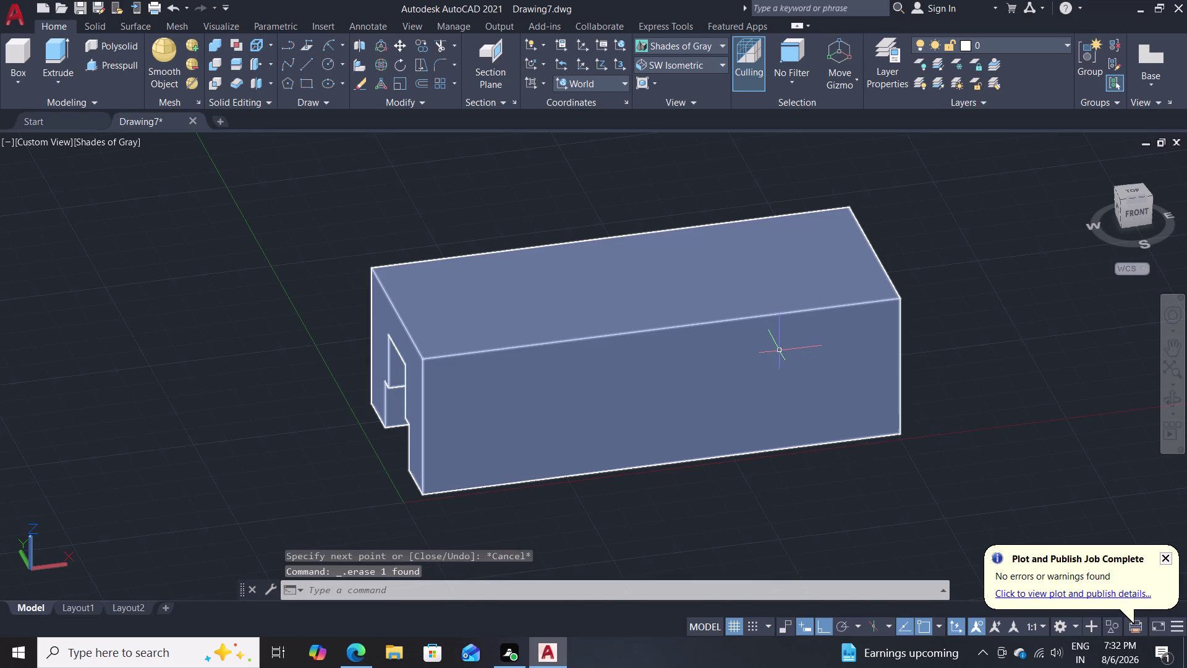
Start a new line on the side face's top edge, entering 31 downward.
key(l)
key(Return)
click(828, 310)
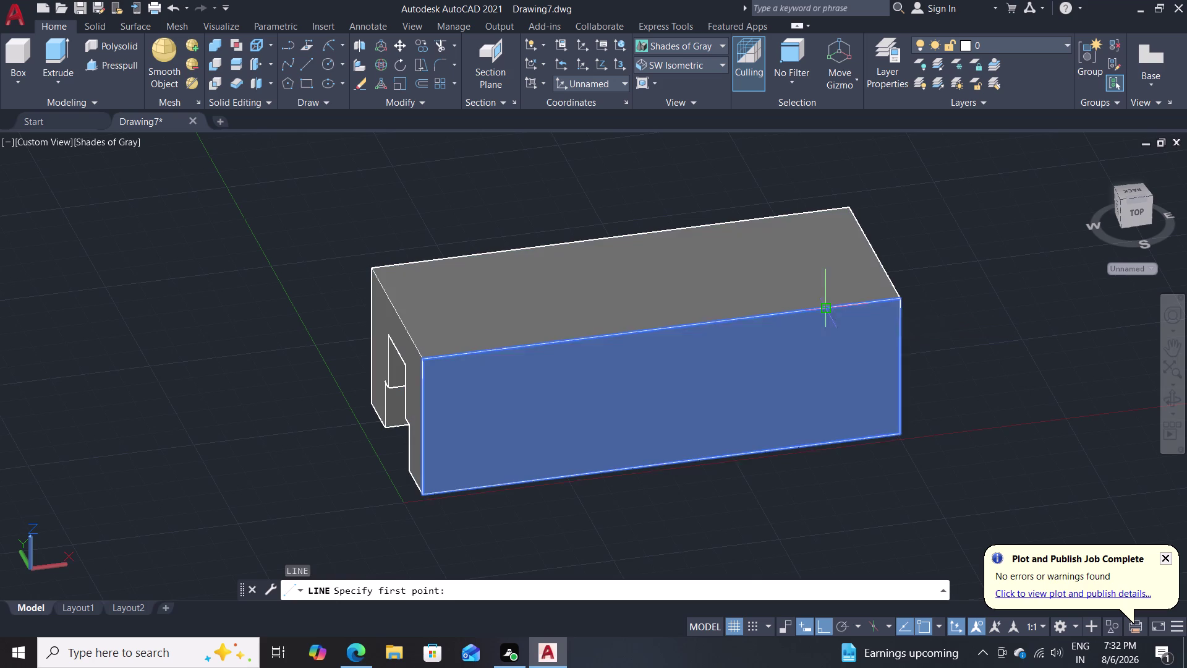
text(3)
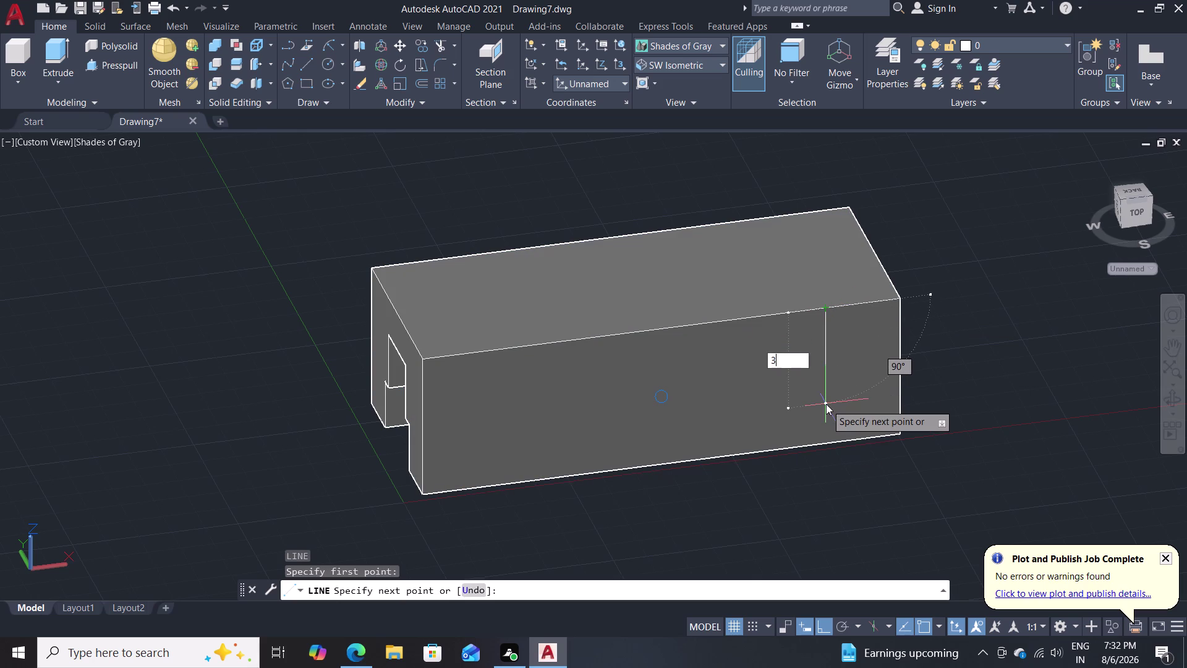
text(1)
key(Escape)
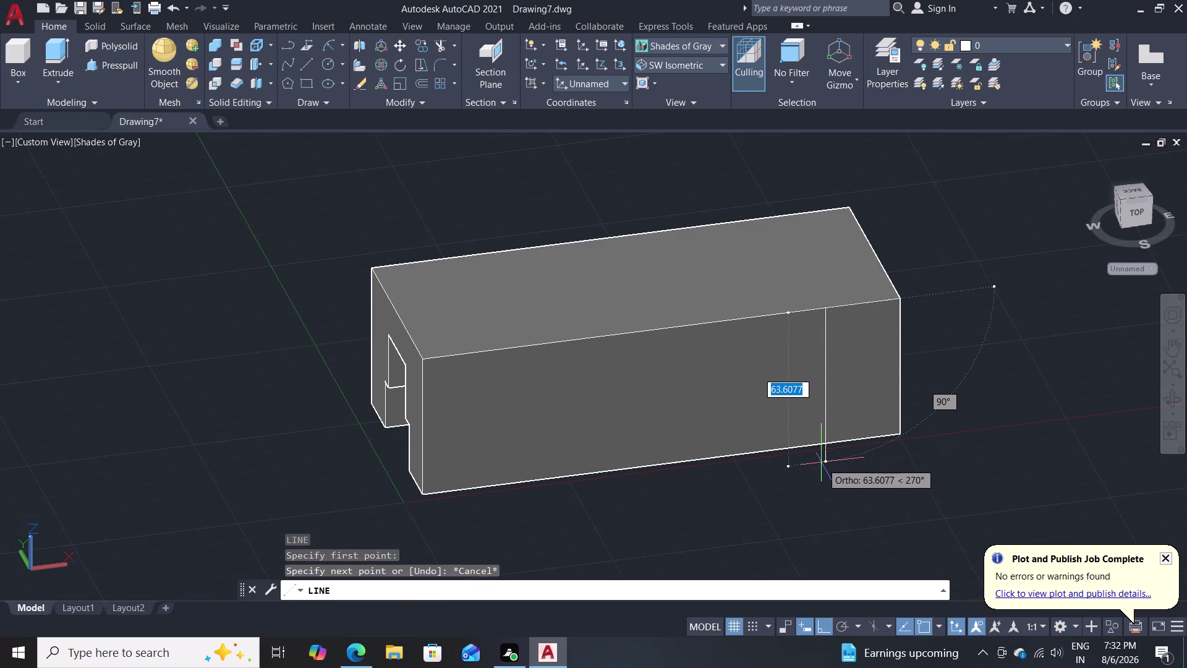
Draw the window edges 31 down, 120 across and 31 up, then end the line.
text(31)
key(Return)
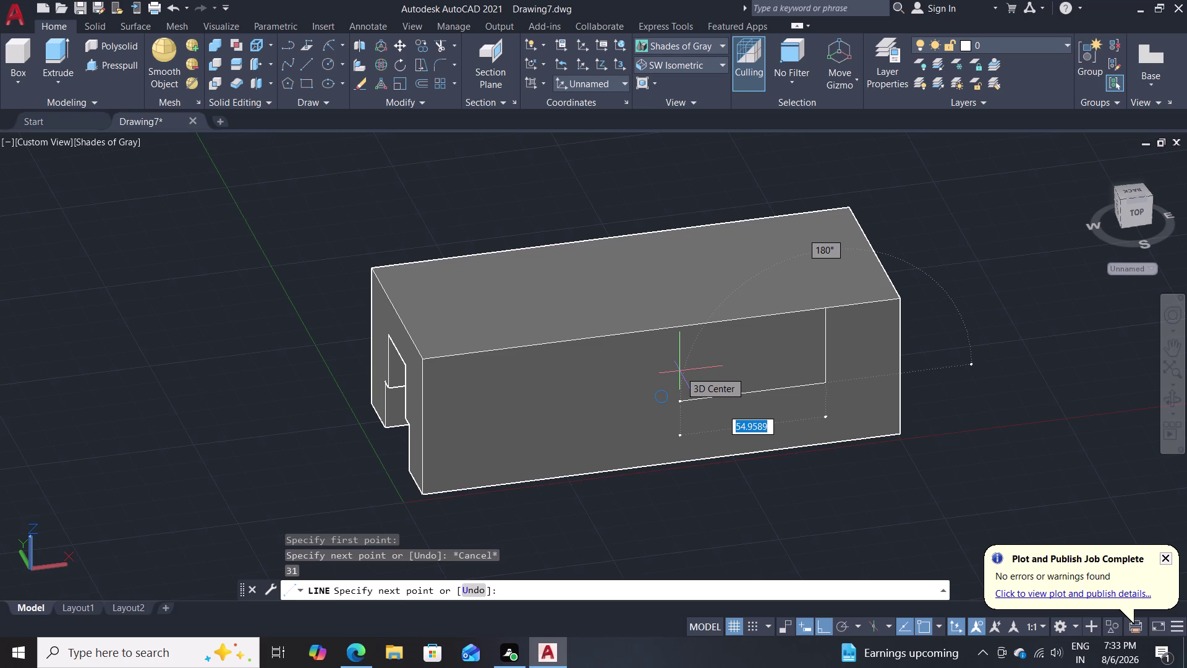
text(12)
key(0)
key(Return)
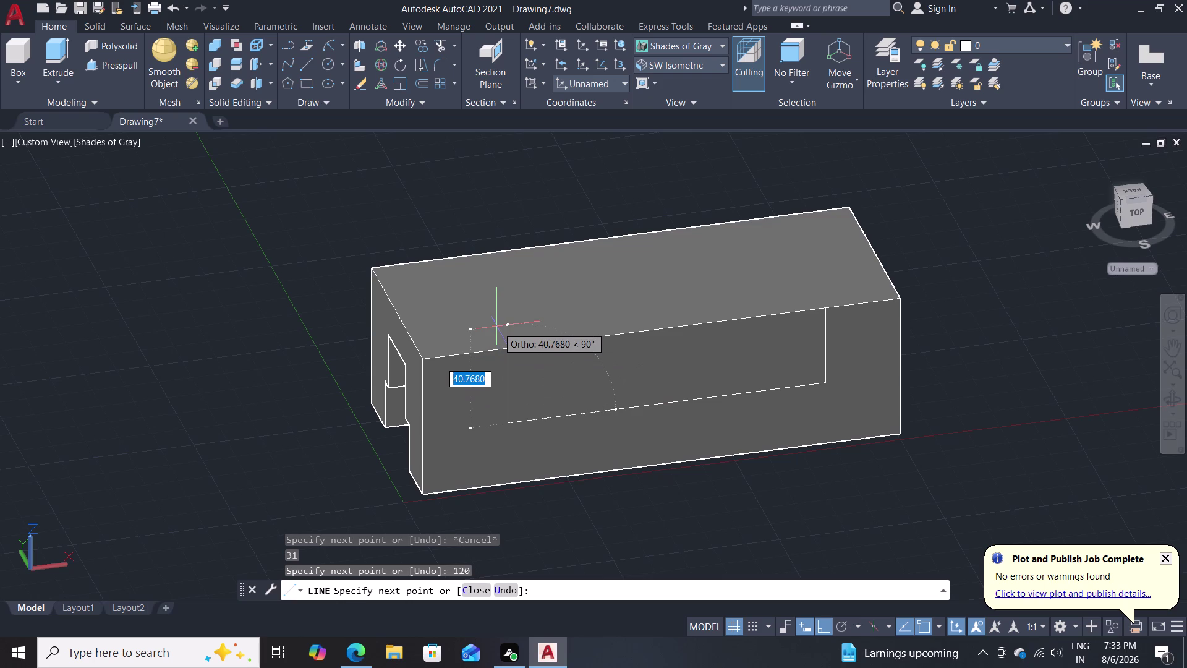
text(31)
key(Return)
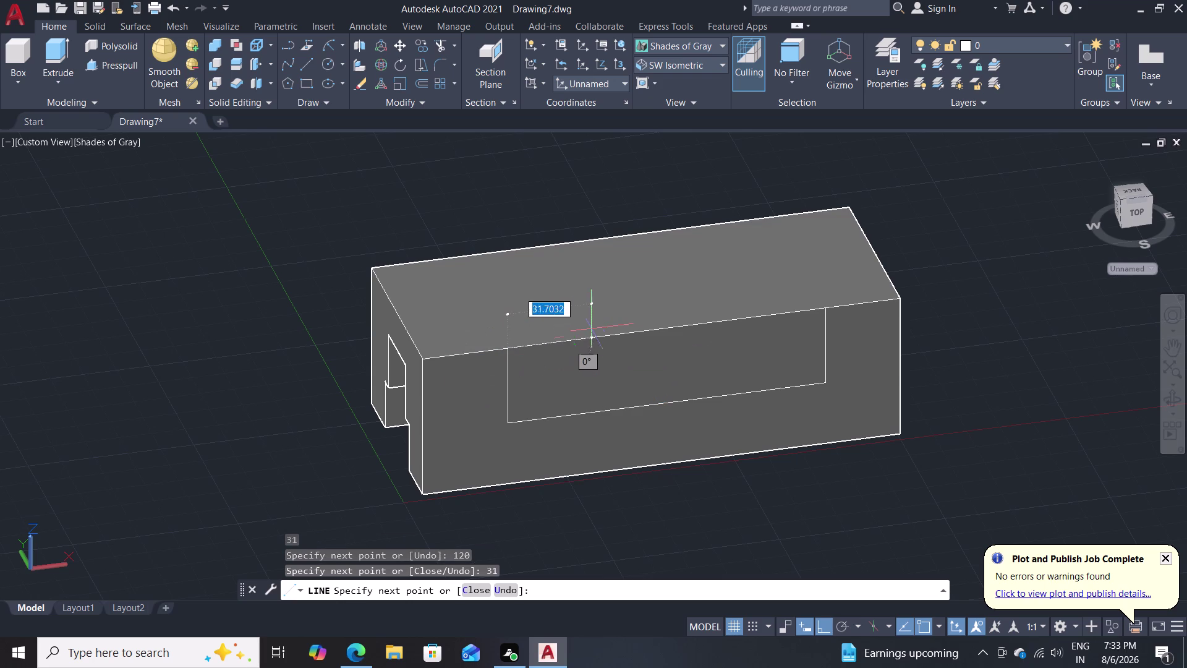
key(Escape)
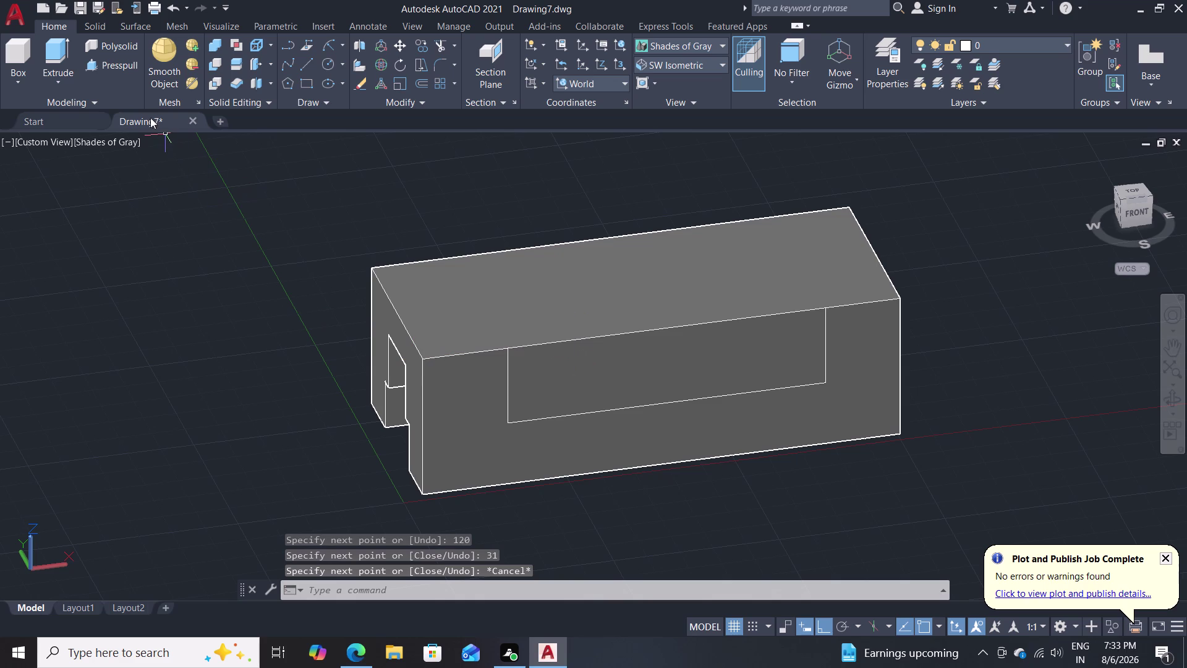
Press-pull the region inside the window outline 22 units into the side face.
click(113, 65)
click(631, 375)
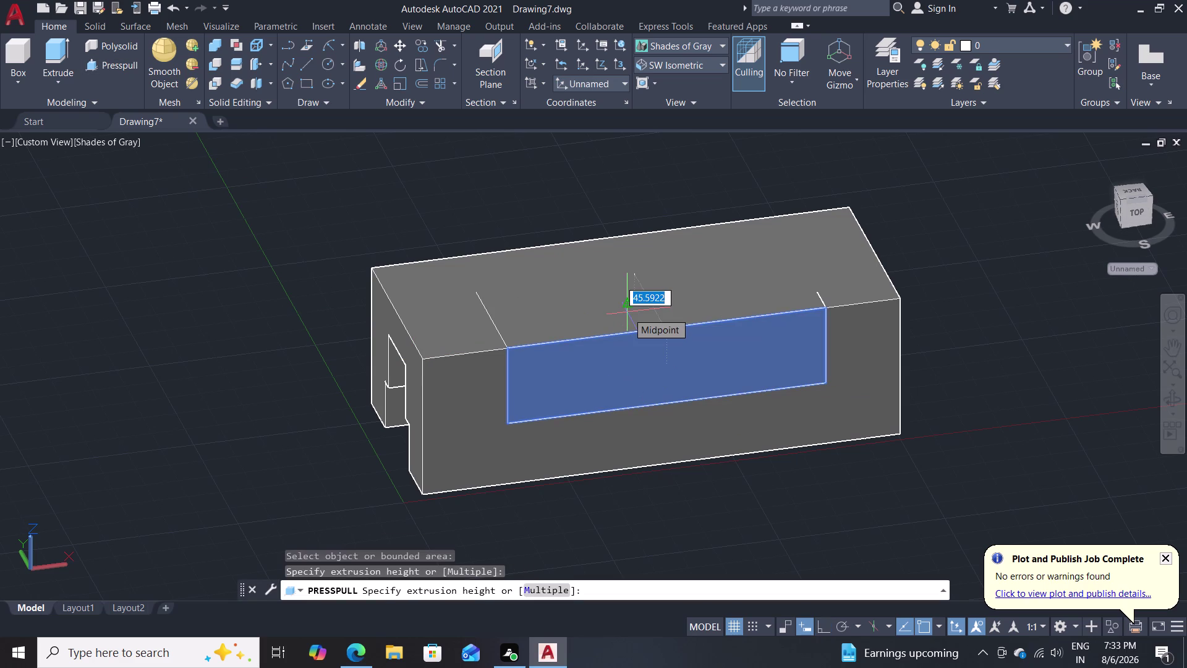
text(22)
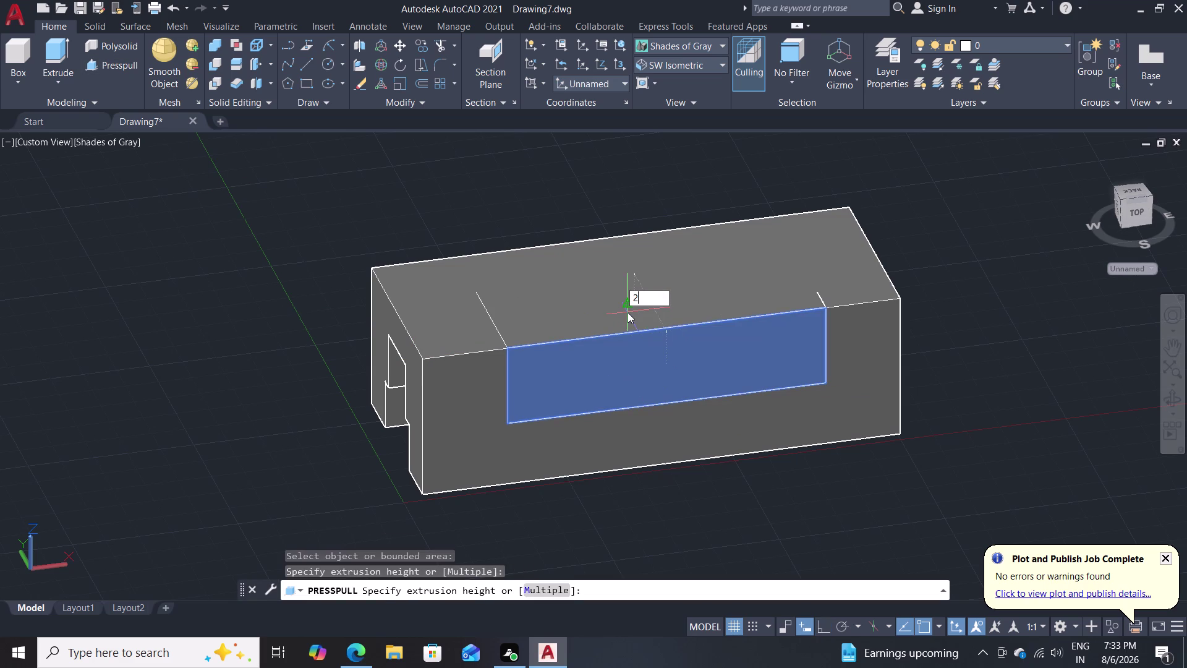
key(Return)
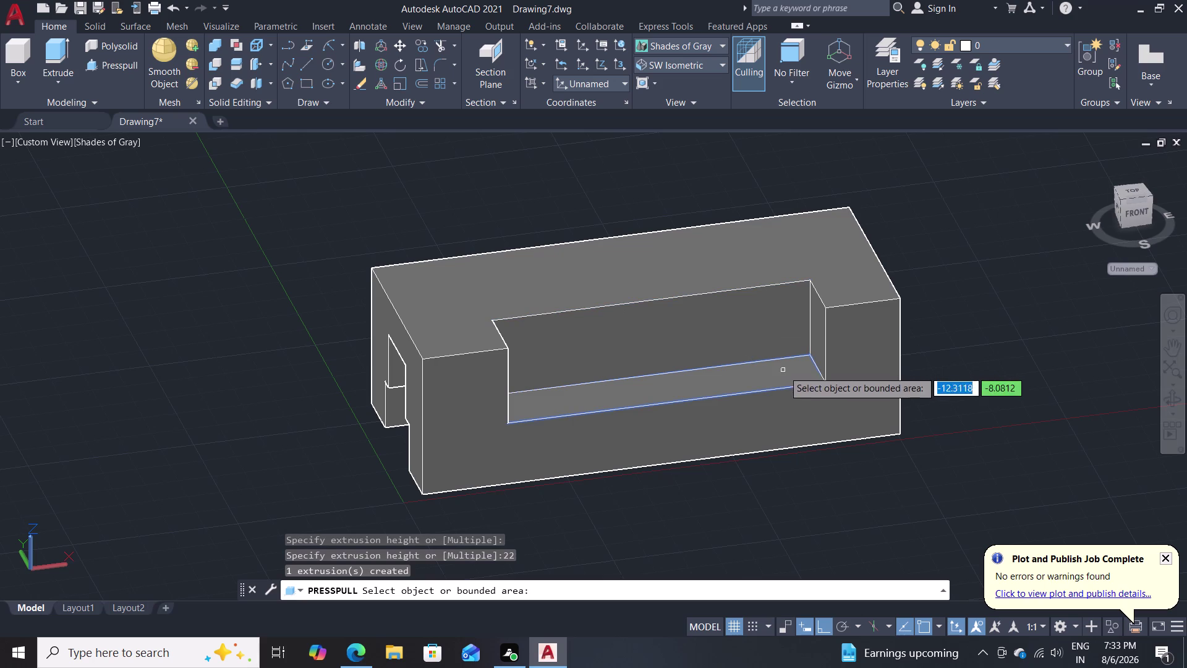
key(Escape)
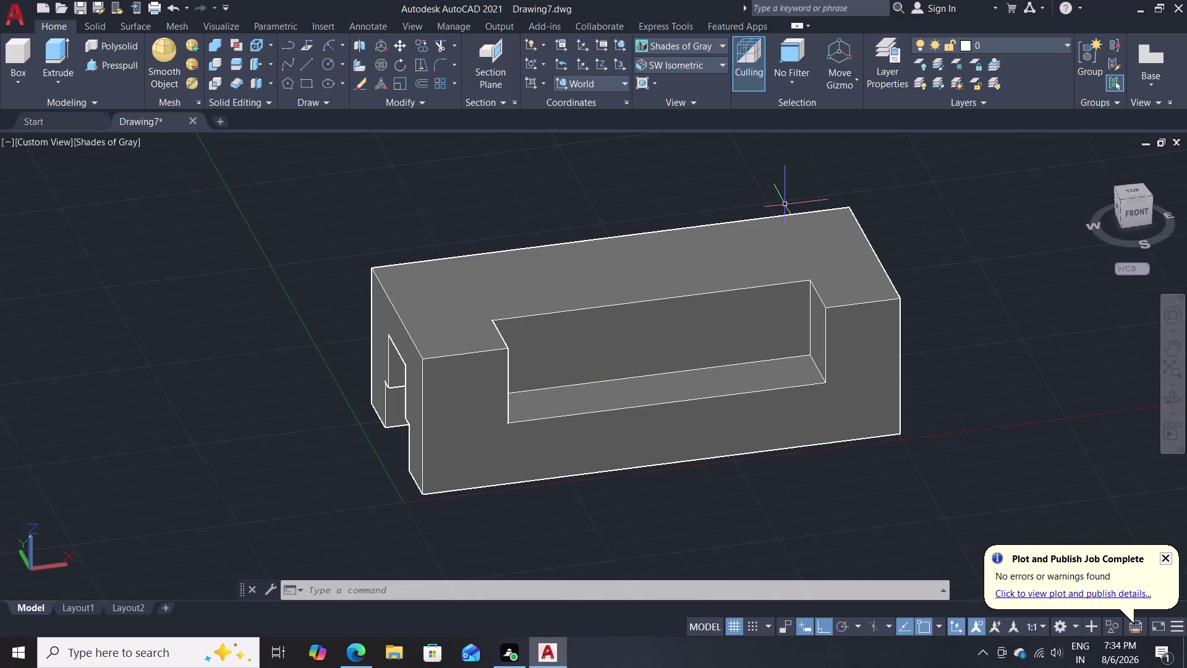
Orbit to the block's back and start a 28-unit line at the top corner, then cancel.
key(l)
key(Return)
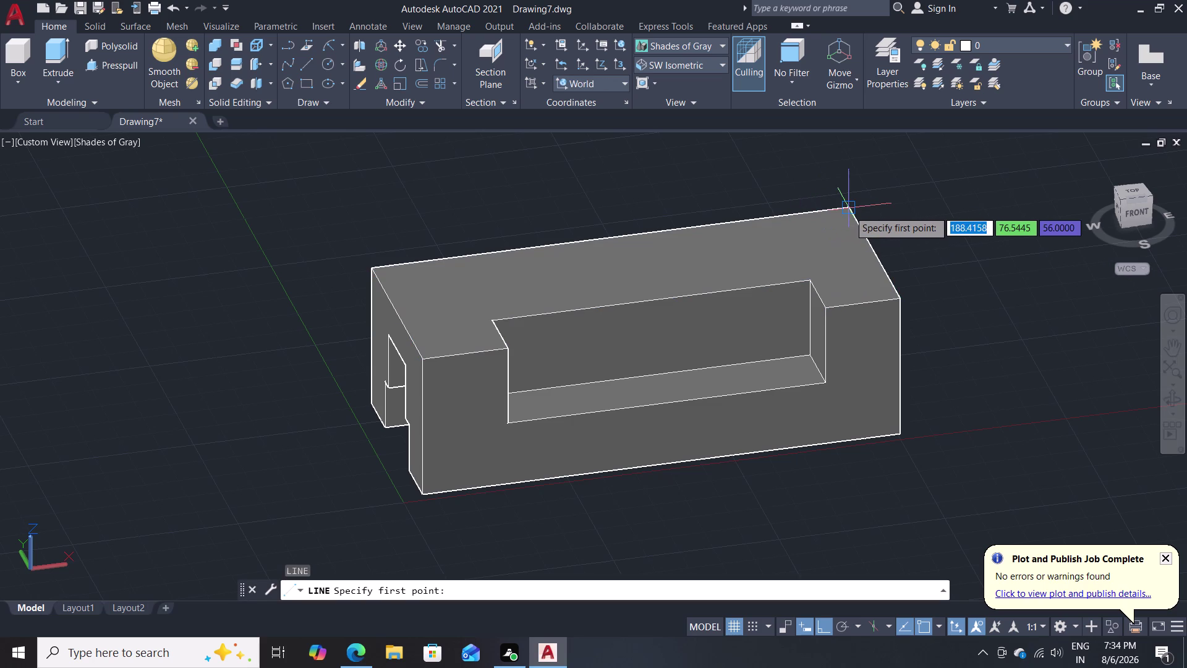
middle_drag(232, 301, 333, 365)
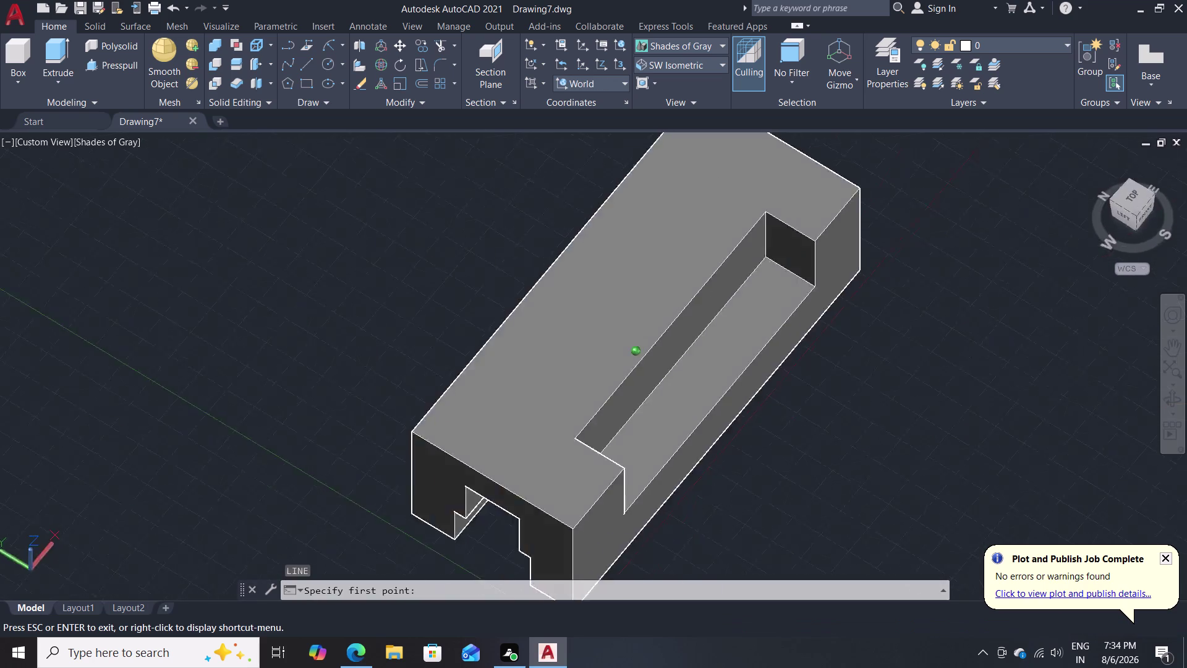
middle_drag(334, 365, 553, 305)
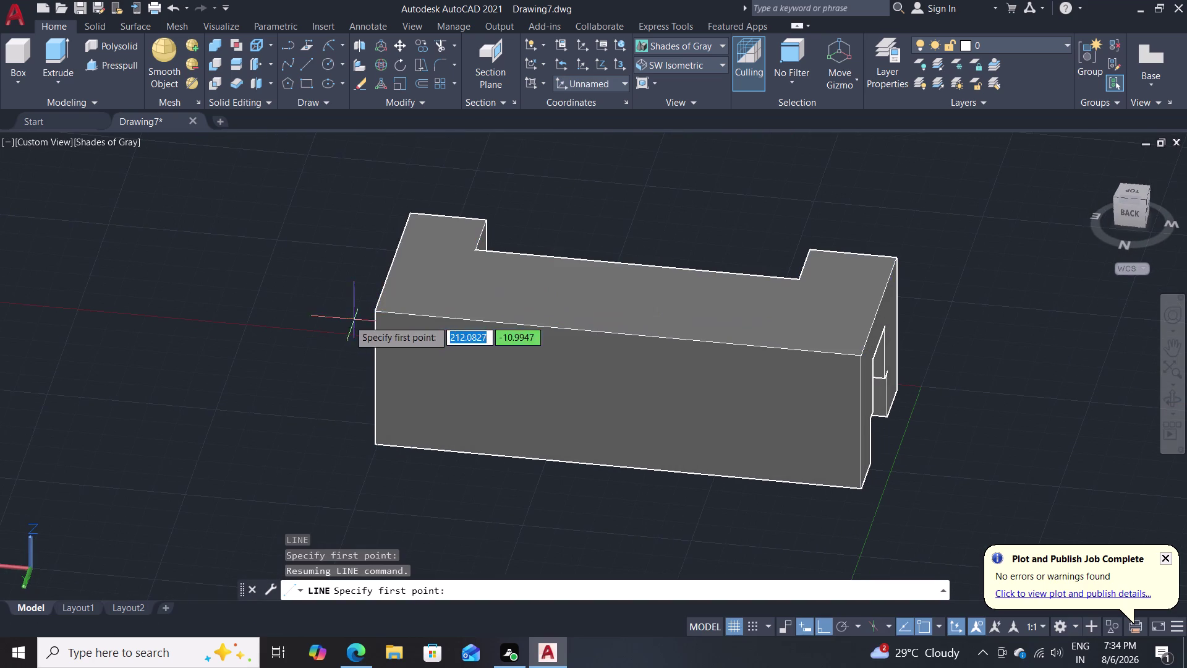
click(378, 310)
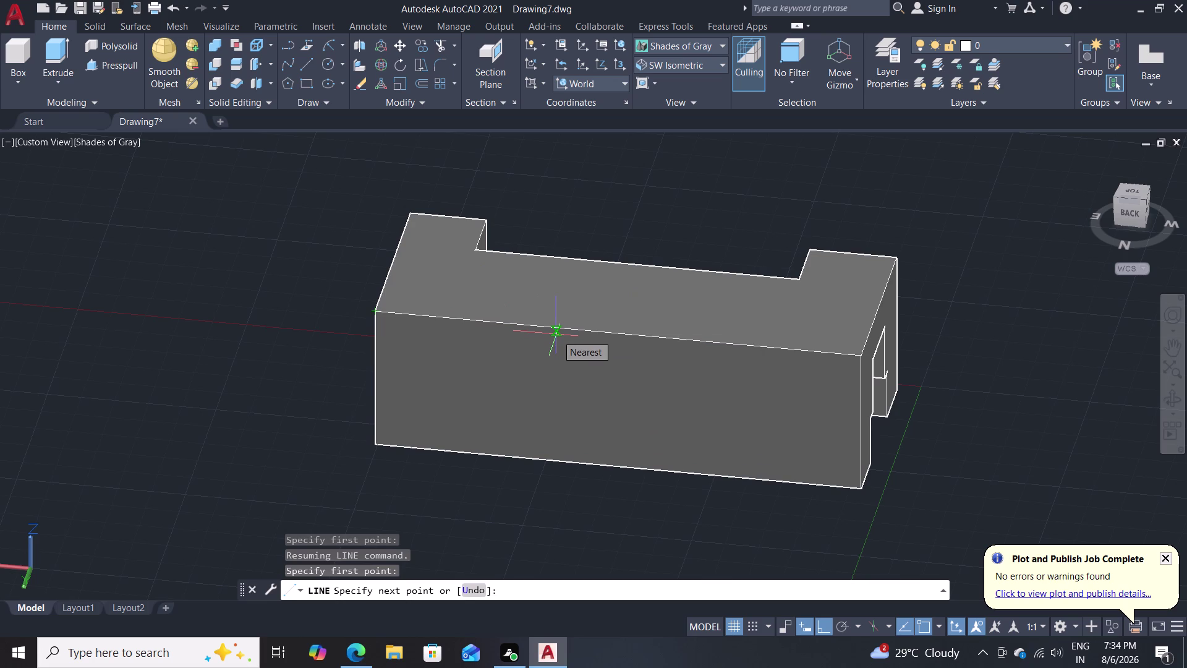
text(28)
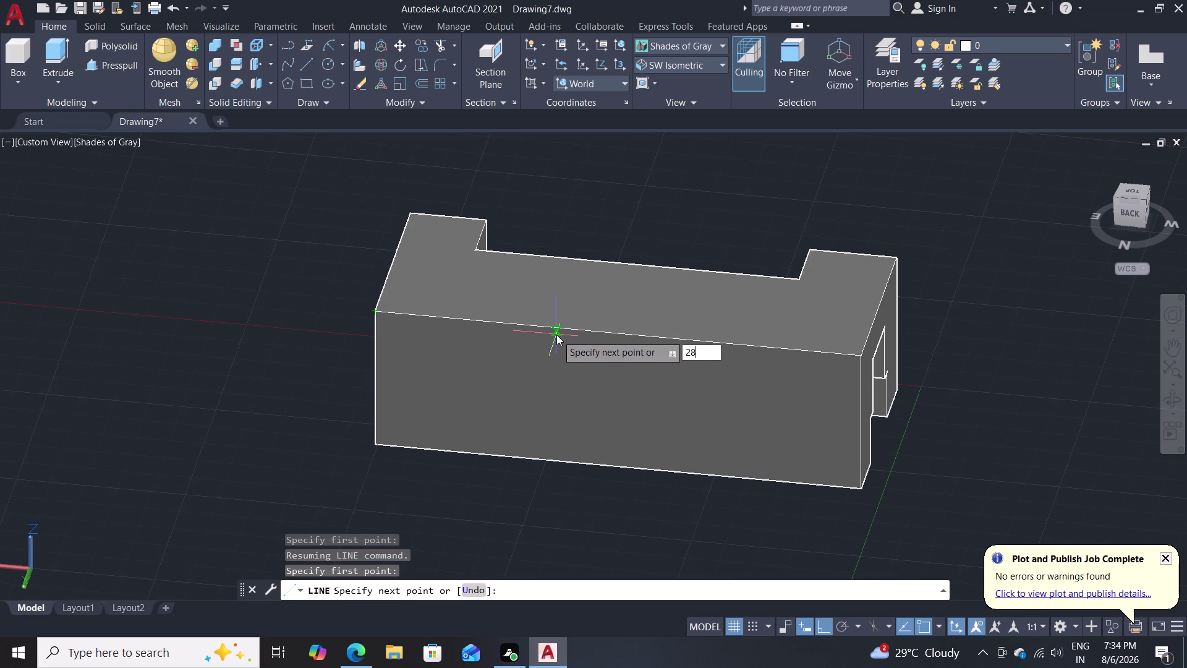
key(Return)
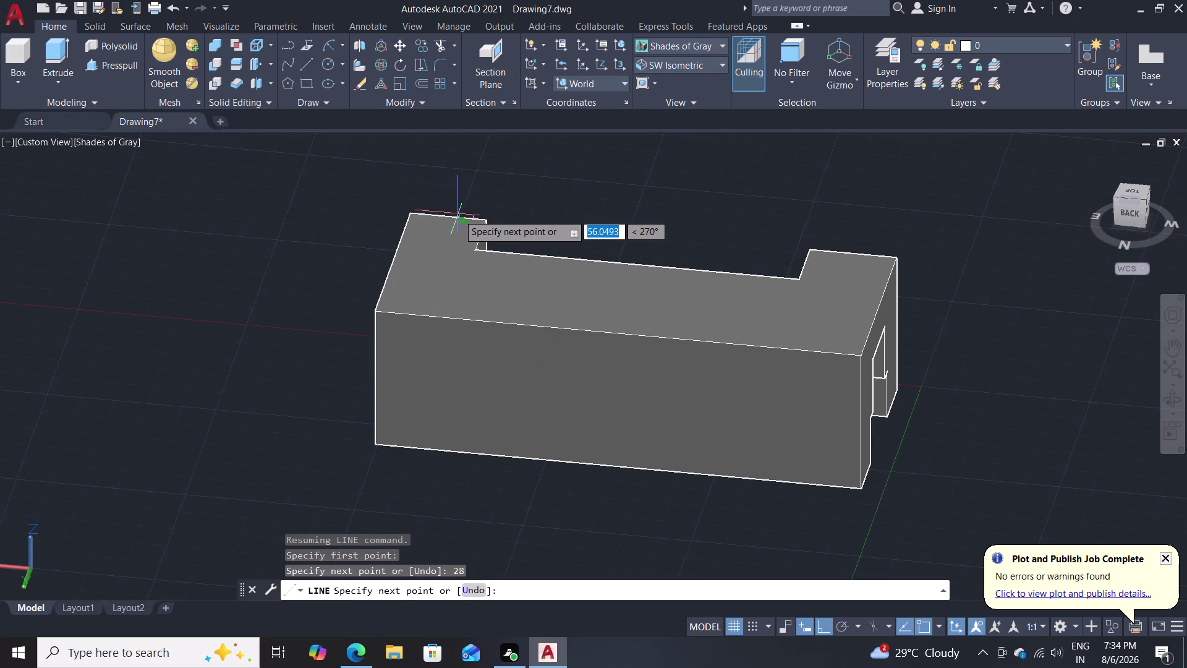
key(Escape)
Redraw the line from the top corner: 28 units, then across the top face.
key(l)
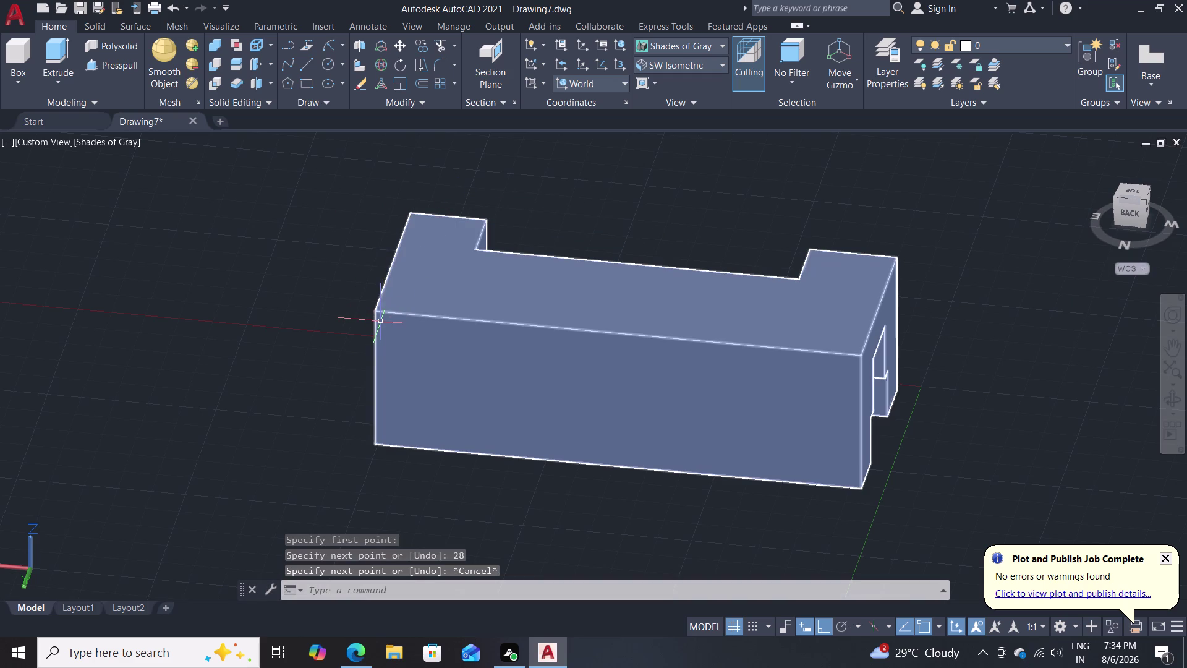
key(Return)
click(375, 307)
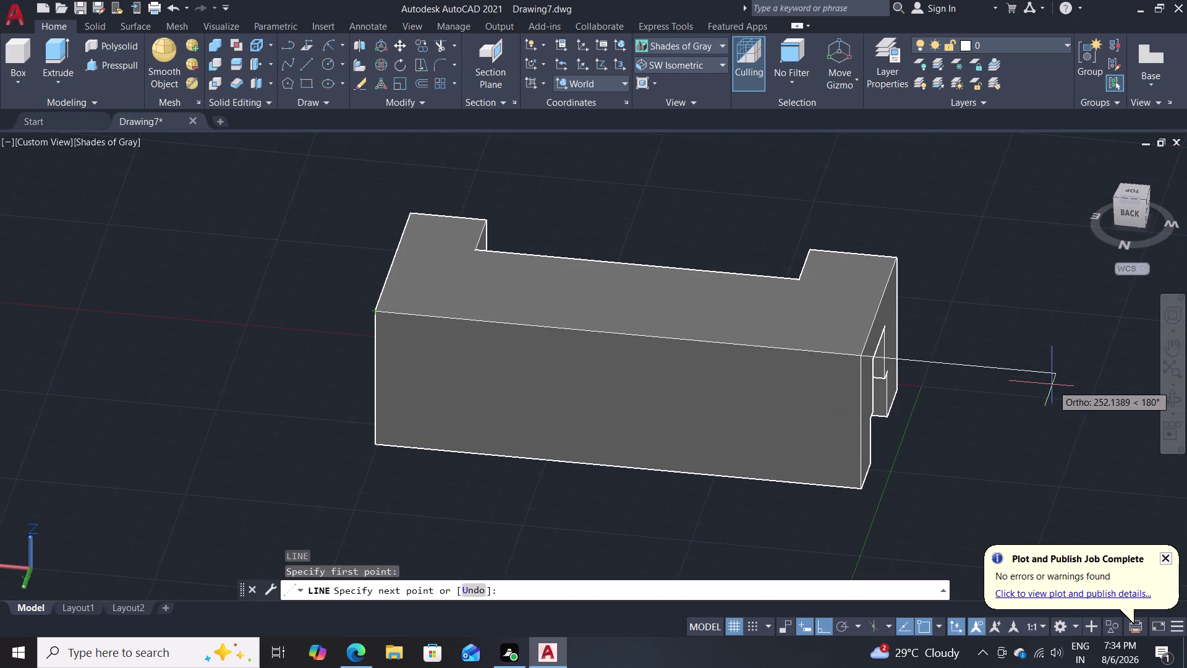
key(2)
key(8)
key(Return)
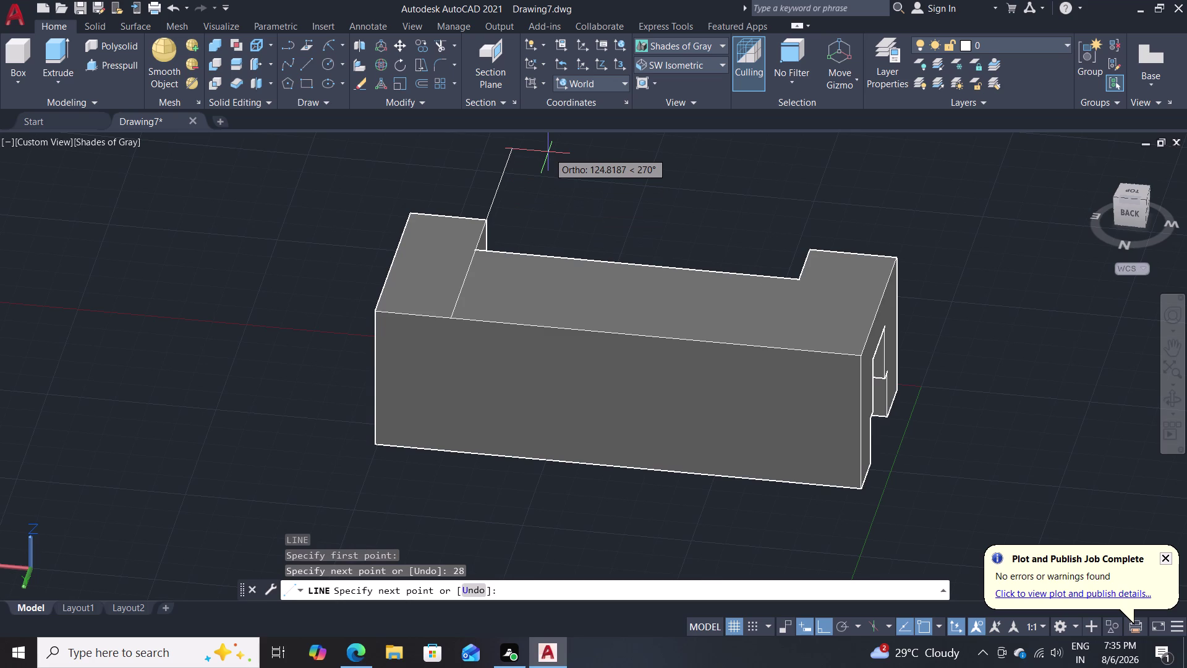
click(479, 244)
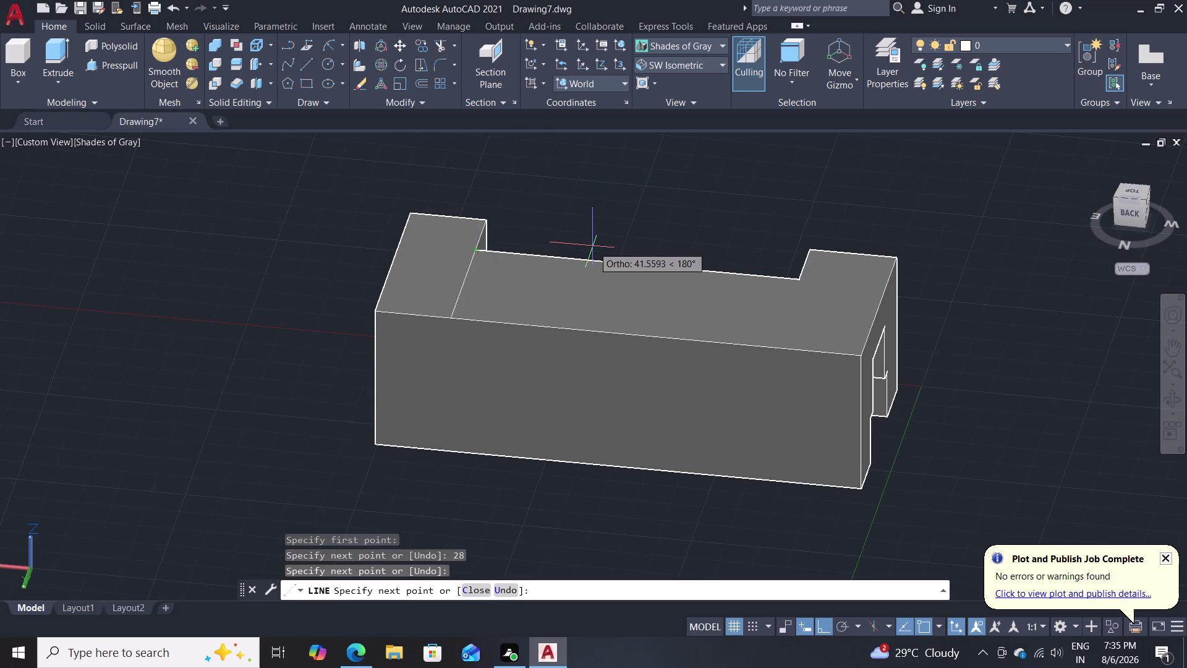
key(Escape)
middle_drag(651, 231, 432, 286)
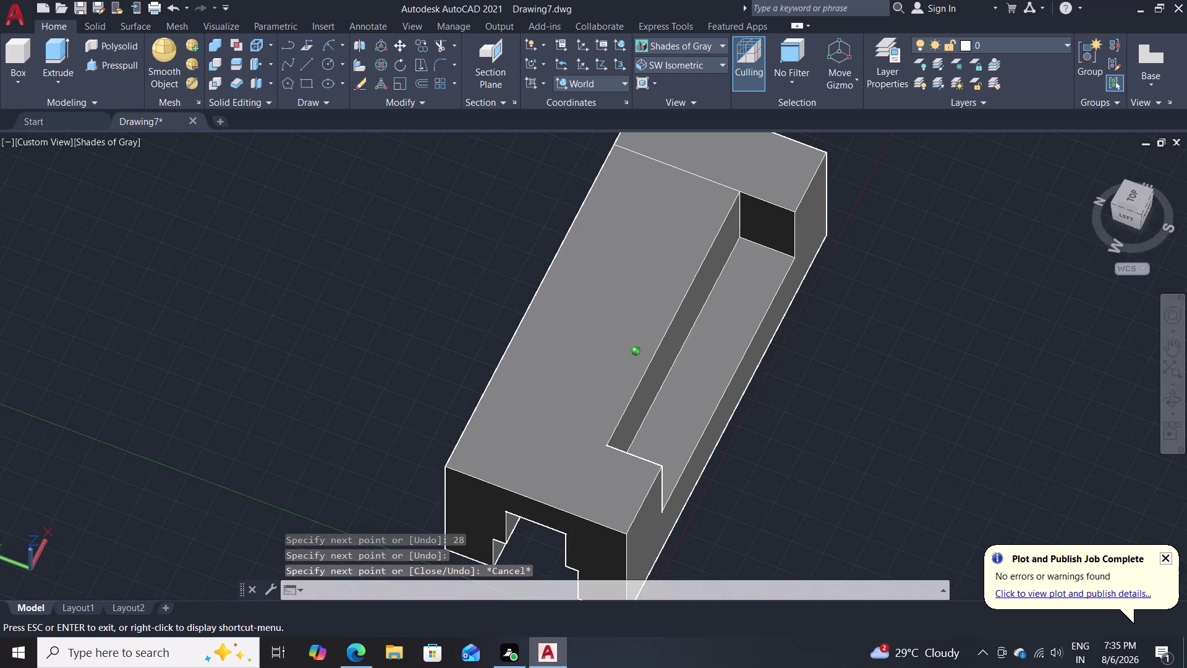
middle_drag(433, 287, 429, 284)
middle_click(323, 204)
middle_click(323, 204)
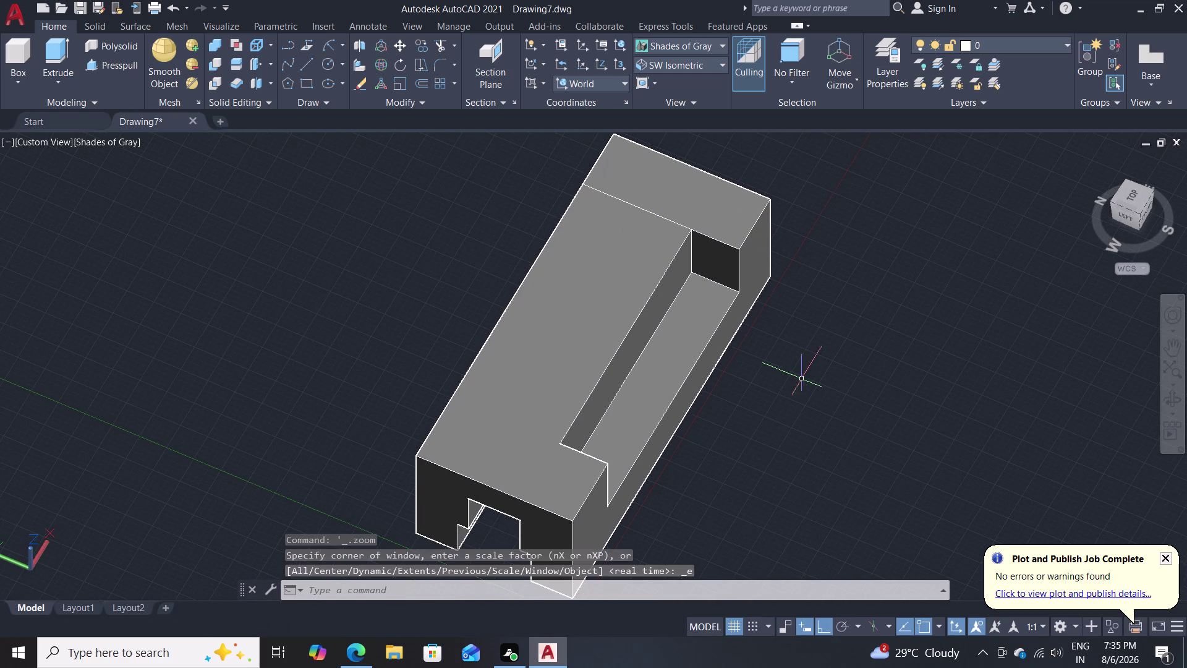
scroll(up, 3)
middle_drag(770, 322, 749, 381)
middle_drag(820, 265, 879, 286)
scroll(down, 3)
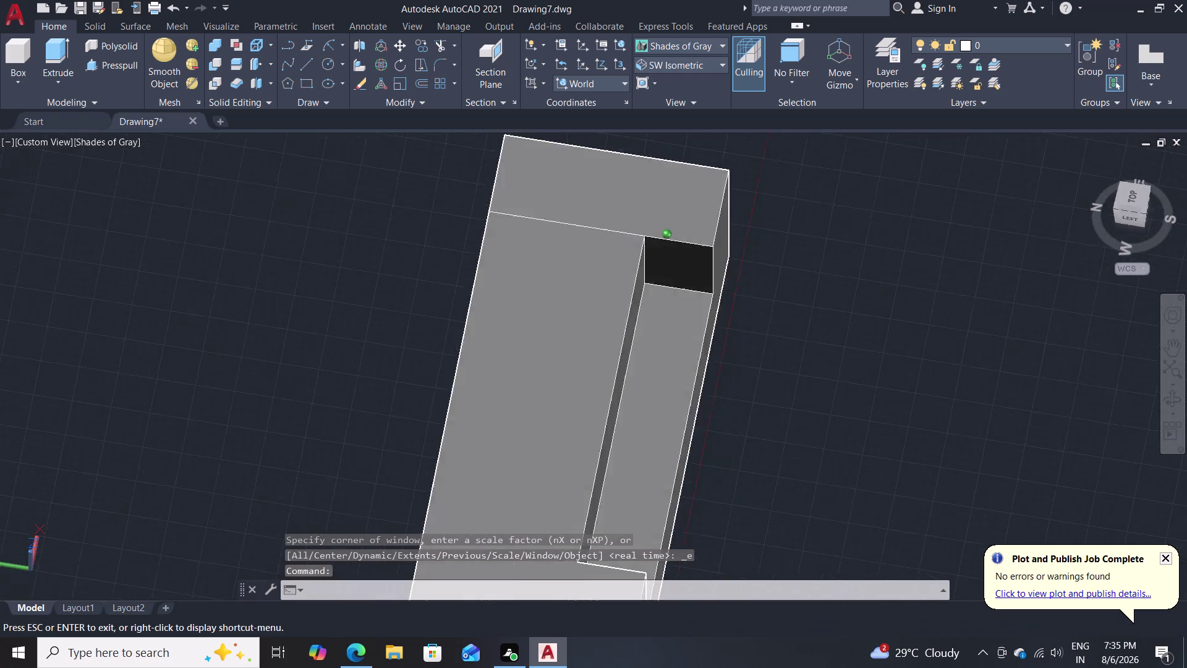
middle_drag(879, 286, 716, 291)
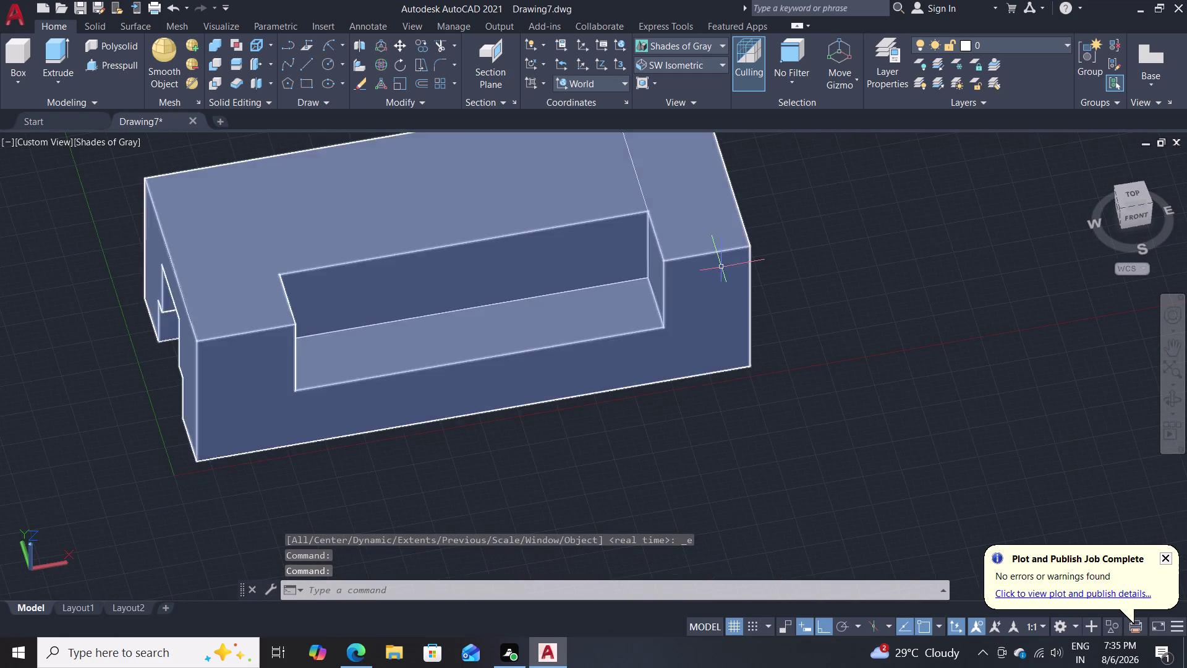
scroll(down, 3)
scroll(up, 3)
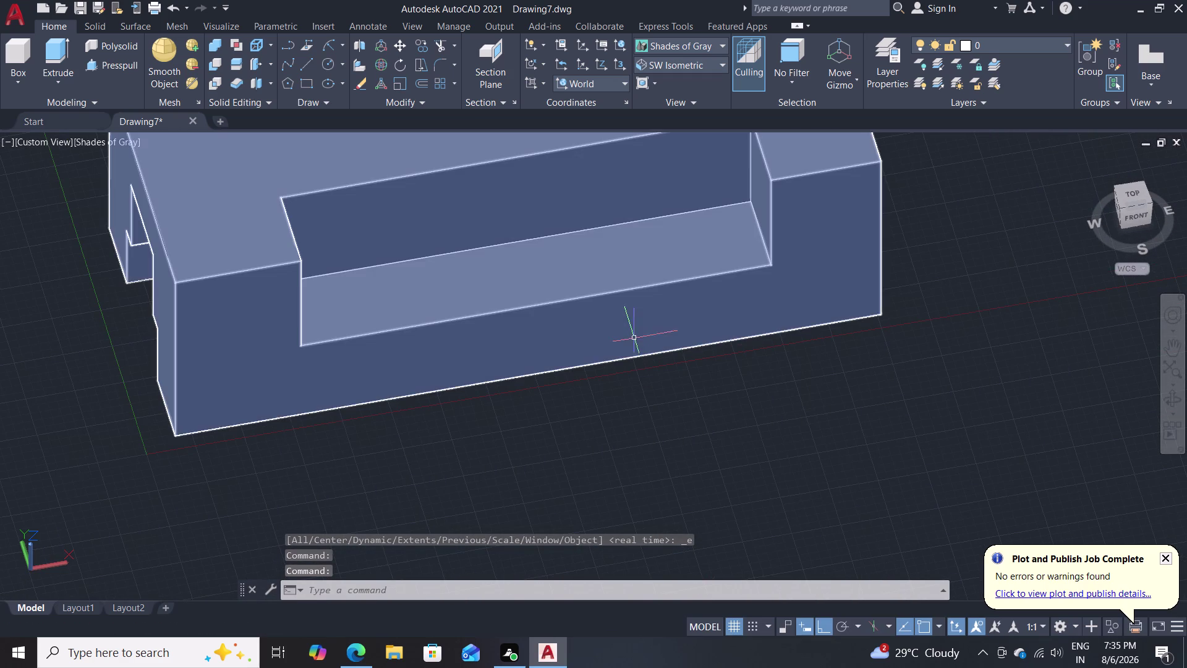
scroll(down, 3)
middle_drag(729, 396, 770, 448)
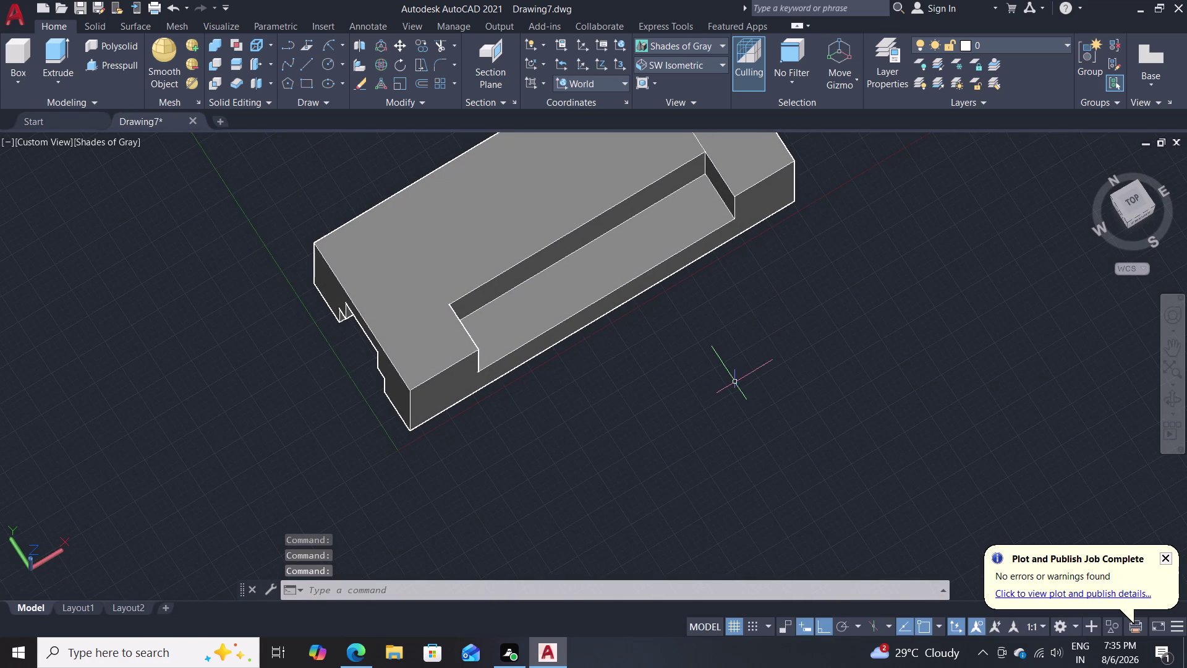
middle_drag(734, 382, 721, 296)
middle_drag(879, 213, 898, 301)
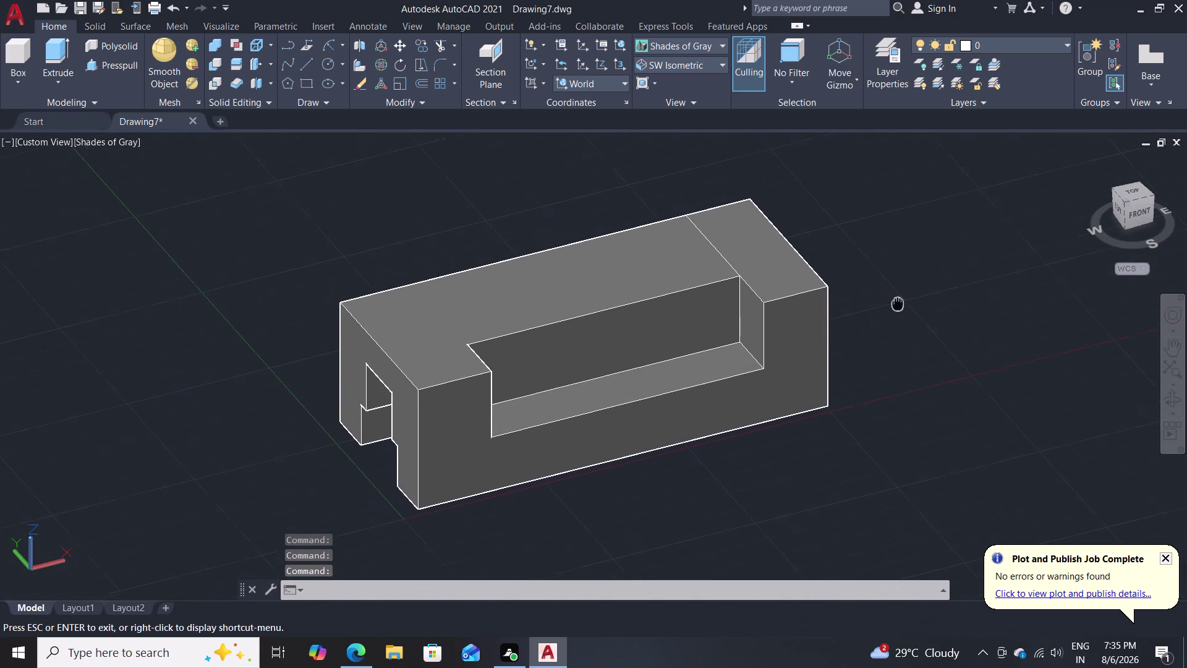
middle_drag(898, 301, 901, 304)
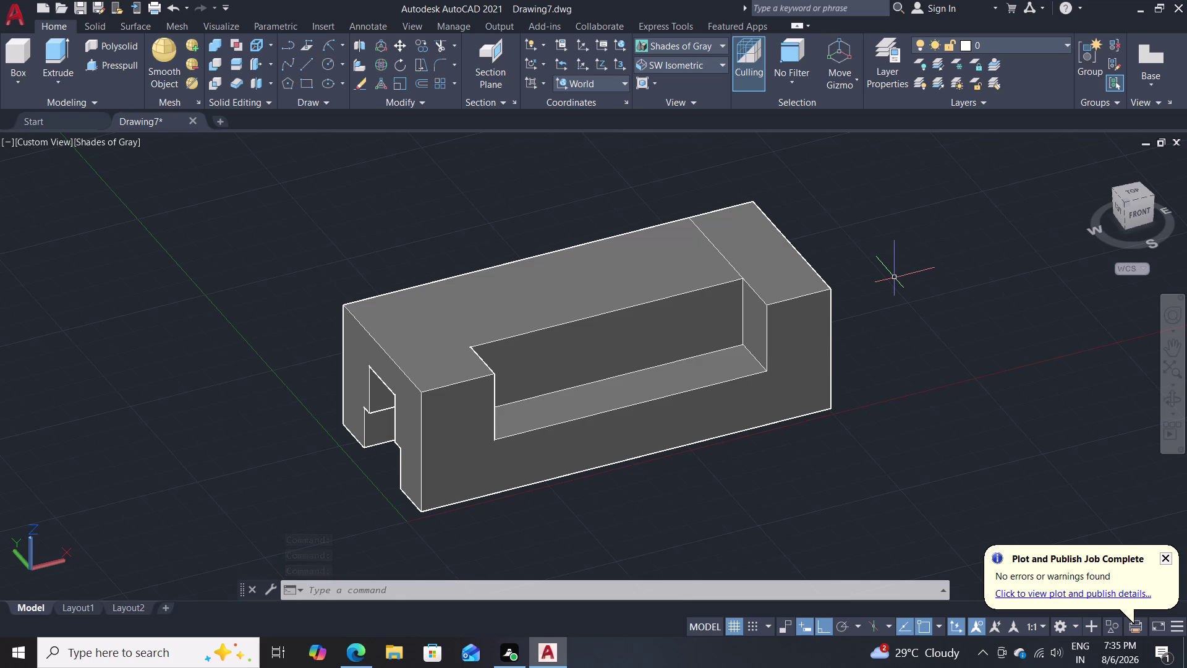
Draw a 25-unit line down from the top edge to a point on the upright, then cancel.
key(l)
key(Return)
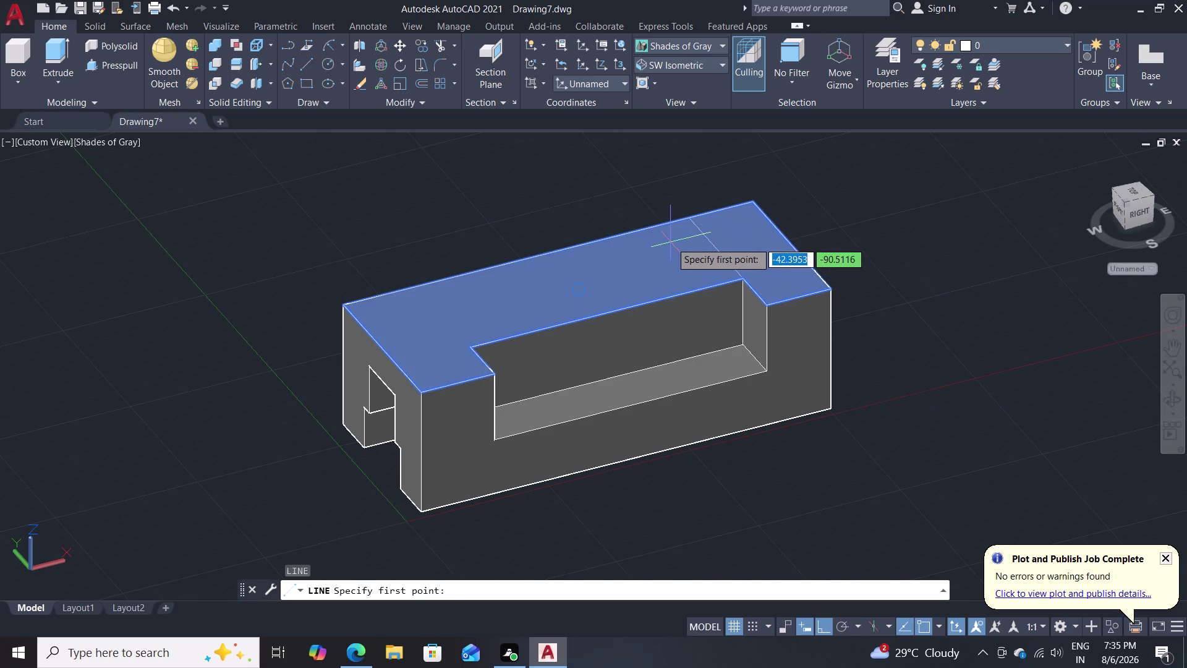
click(690, 215)
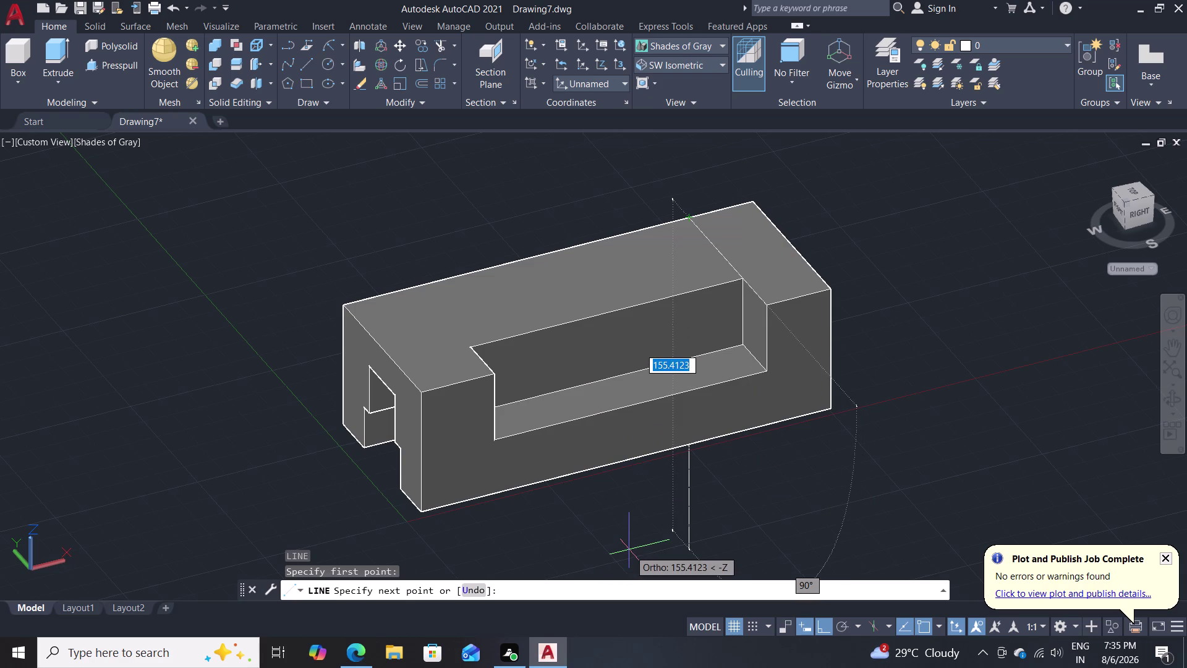
text(25)
key(Return)
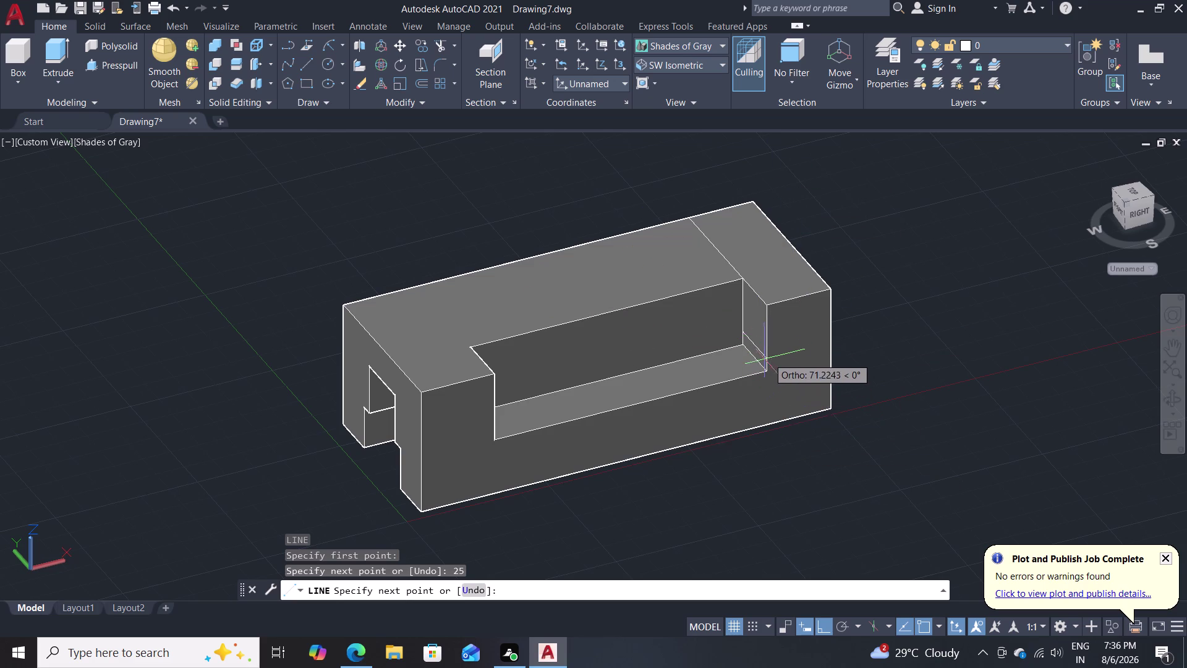
scroll(up, 3)
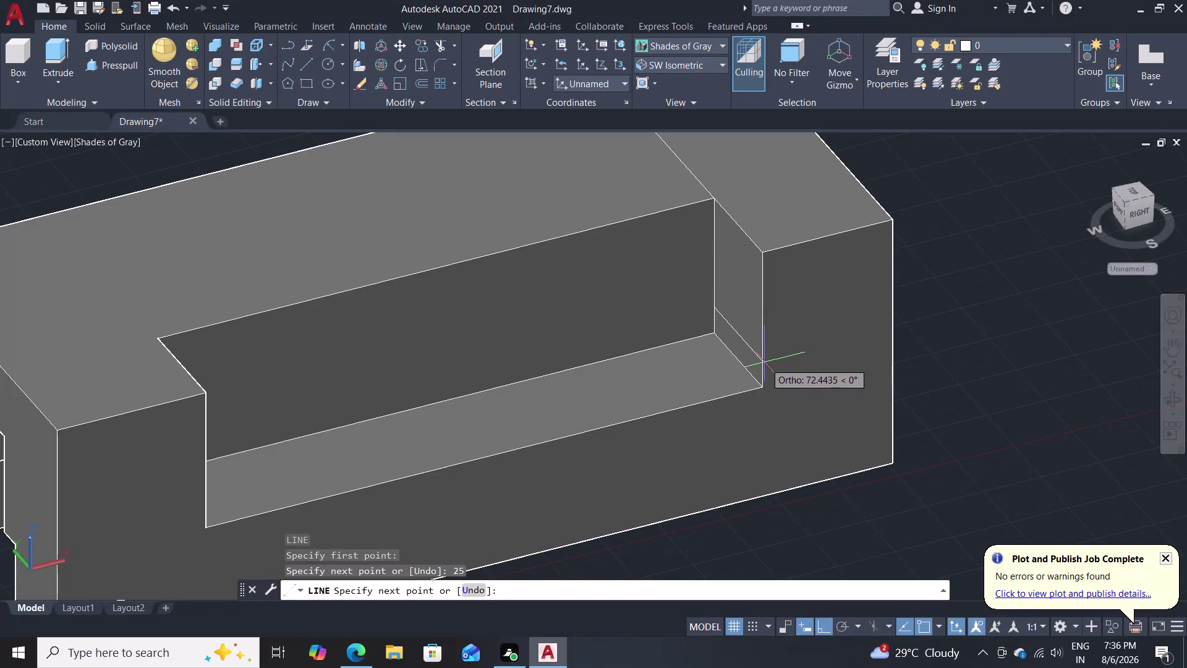
double_click(764, 362)
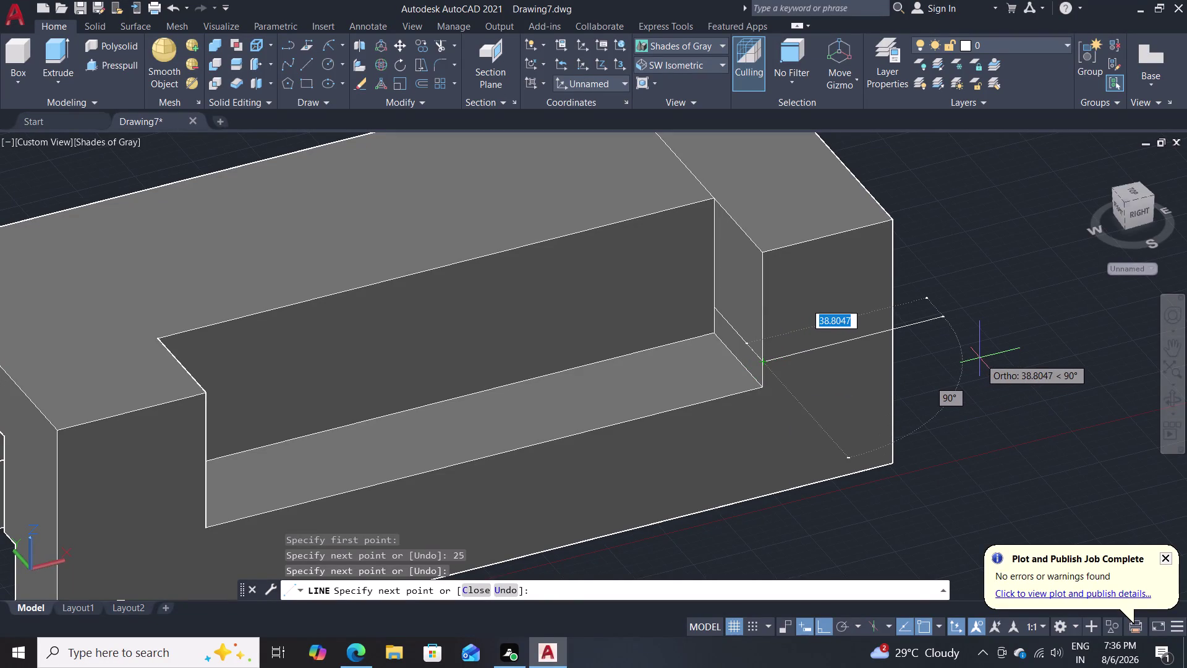
key(Escape)
key(Escape)
scroll(down, 3)
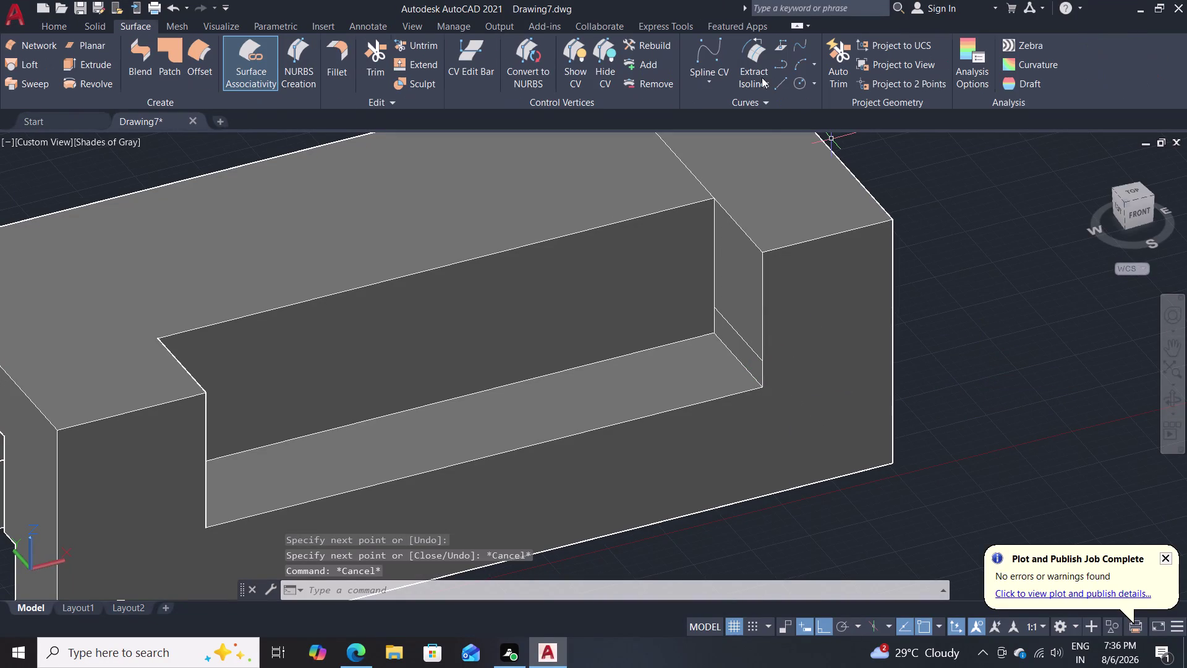
Return to the main modelling tools, recentre the block and switch to 2D Wireframe.
scroll(down, 3)
scroll(up, 3)
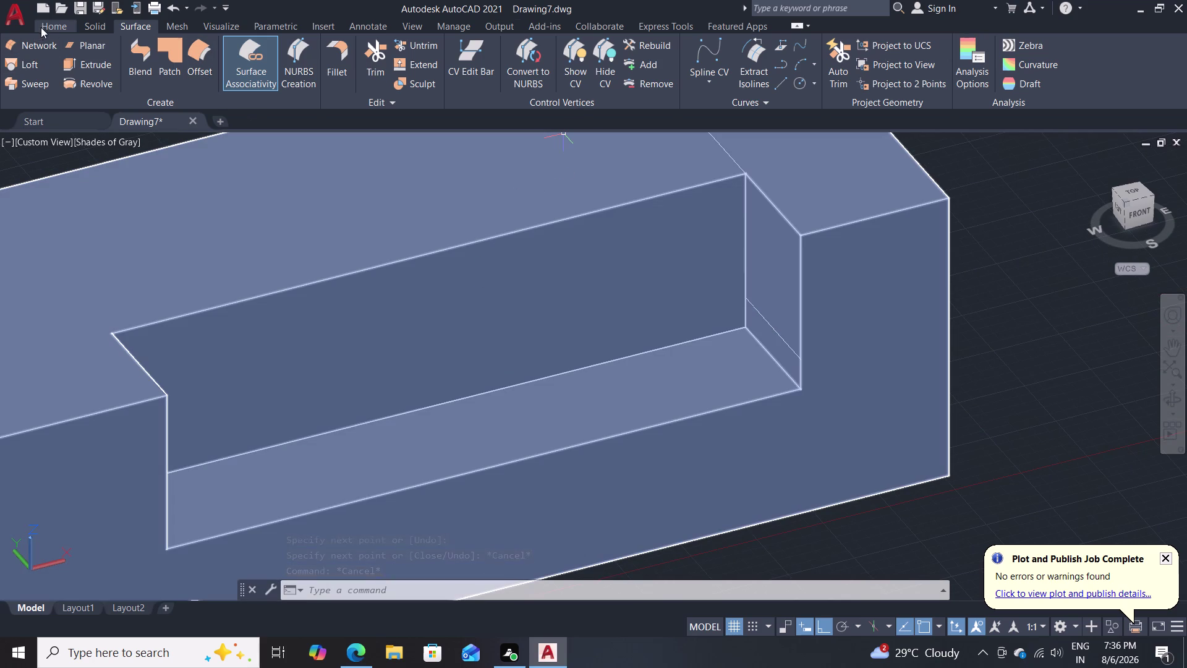
click(42, 26)
scroll(down, 3)
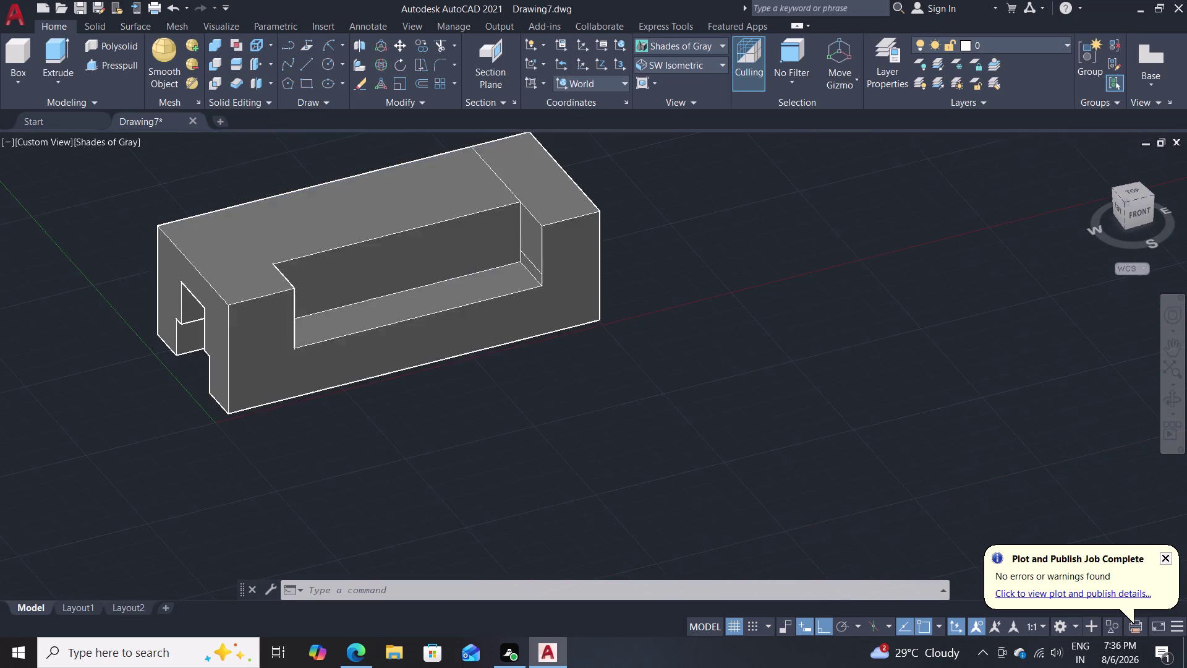
scroll(up, 3)
scroll(down, 3)
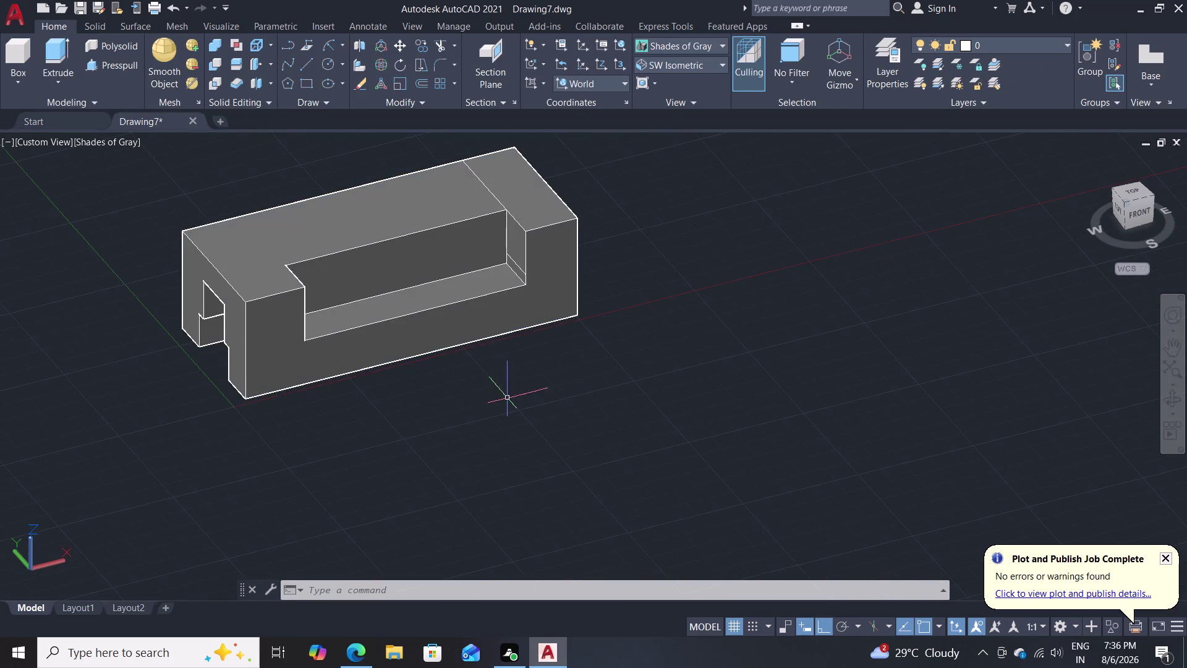
middle_drag(530, 424, 569, 483)
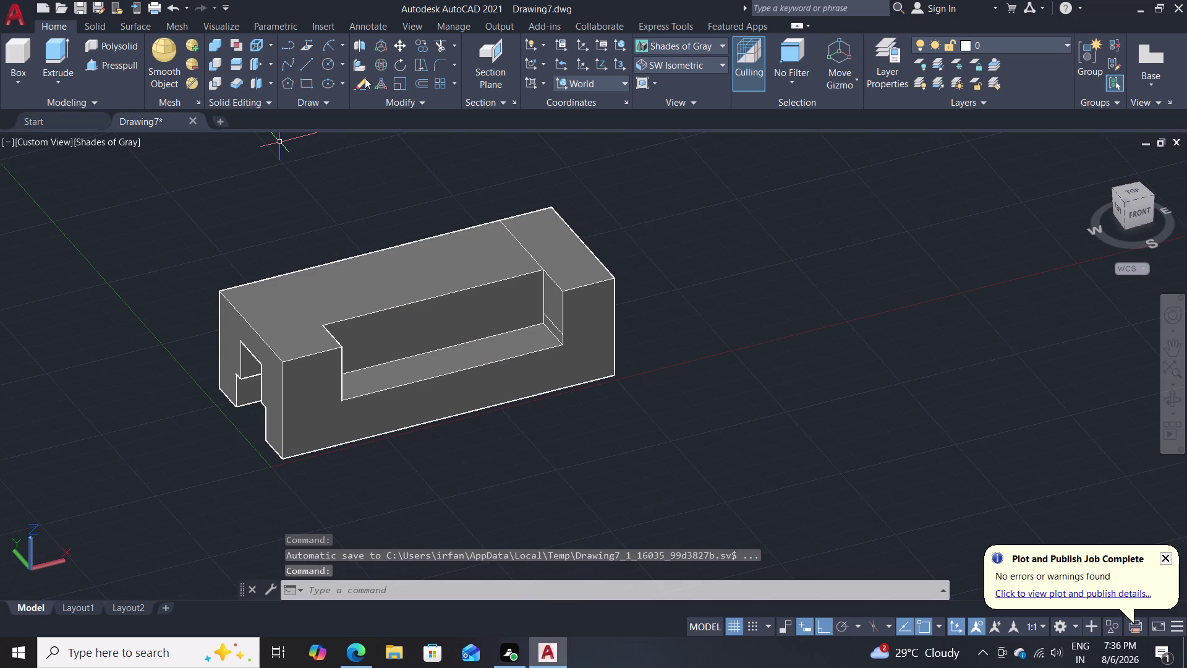
click(683, 40)
click(665, 92)
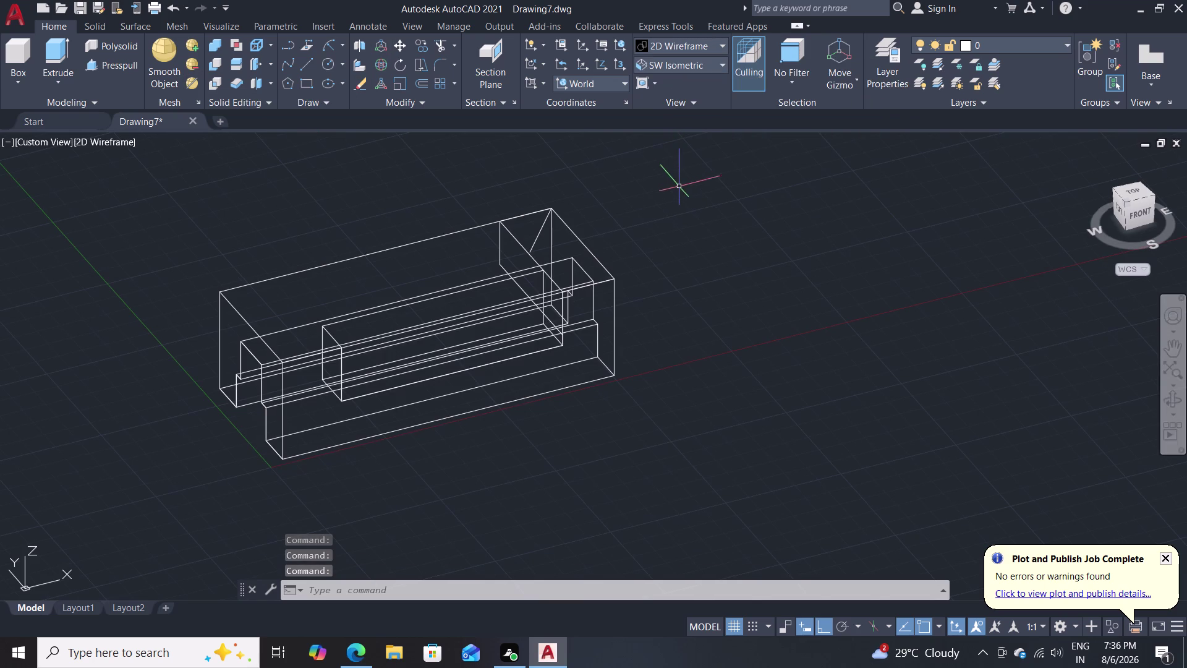
Delete the stray line and zoom in.
click(540, 235)
key(Delete)
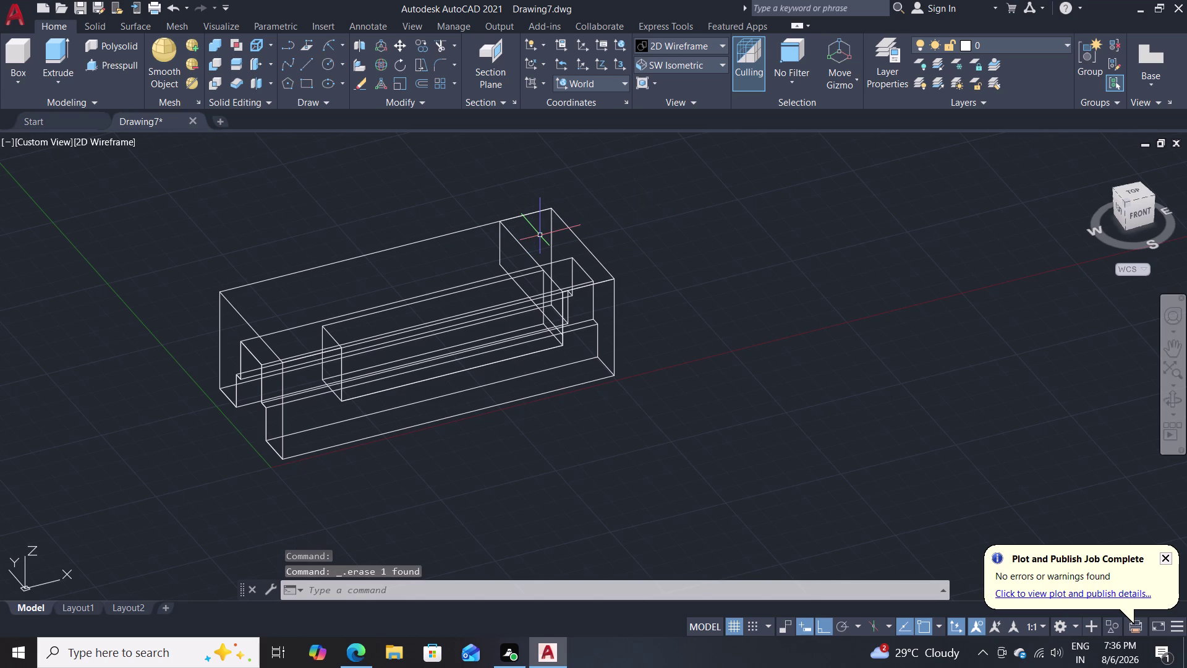
scroll(up, 3)
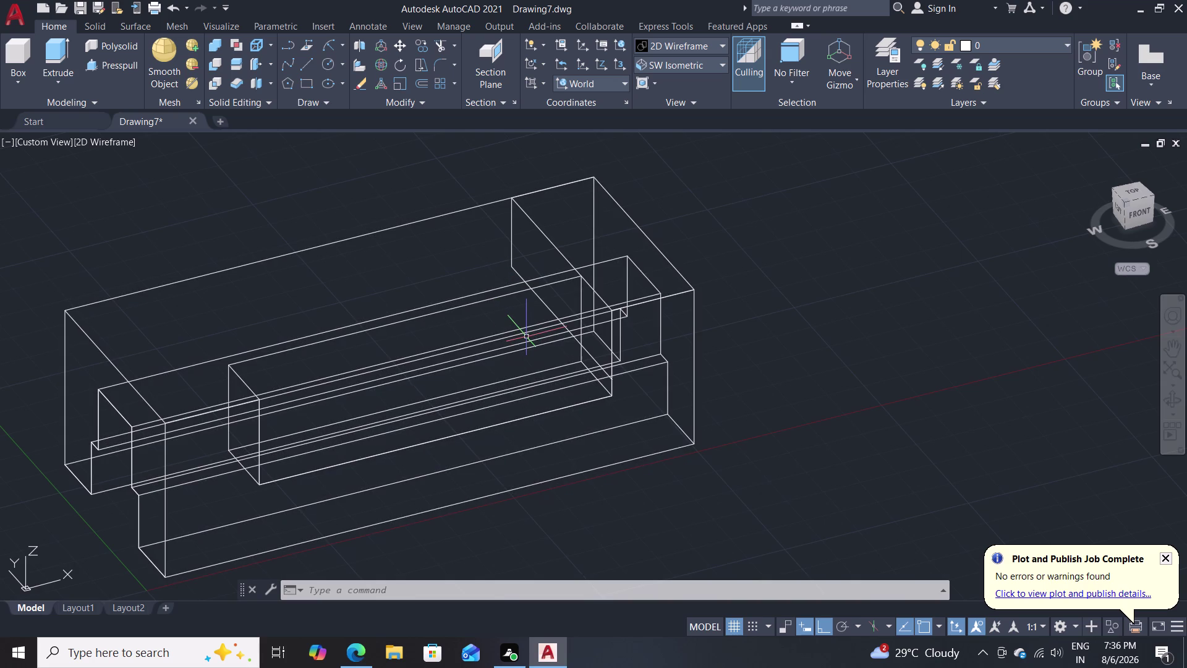
Draw a rectangle with REC from the channel corner toward the block's right end.
text(rec)
key(Return)
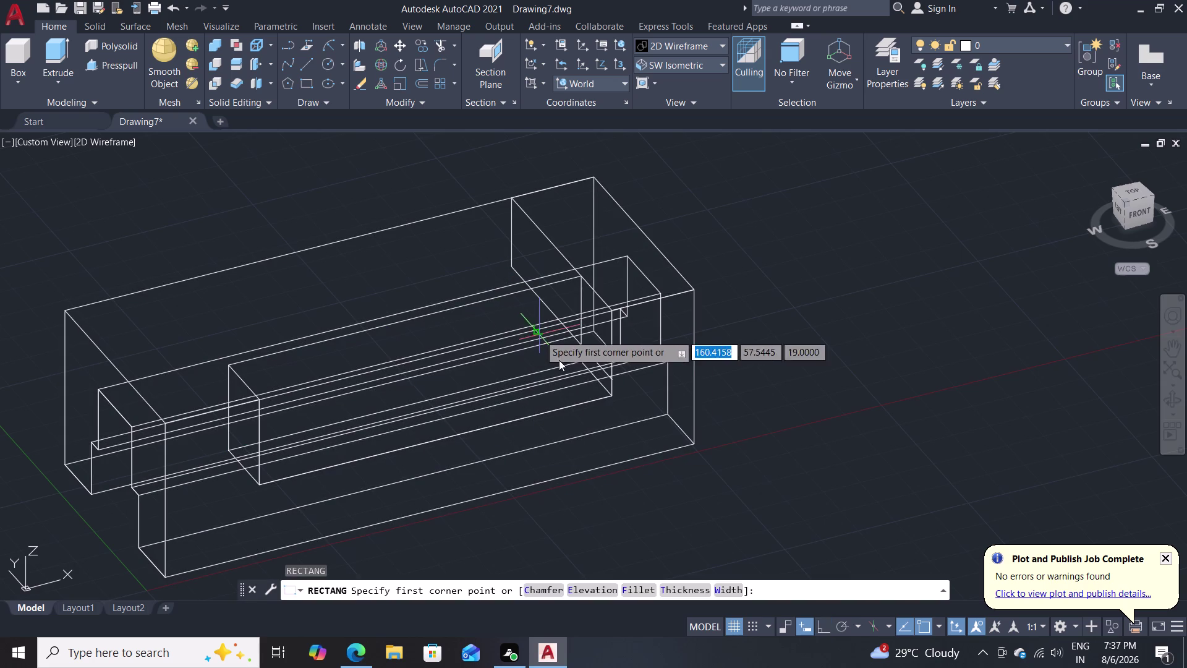
scroll(up, 3)
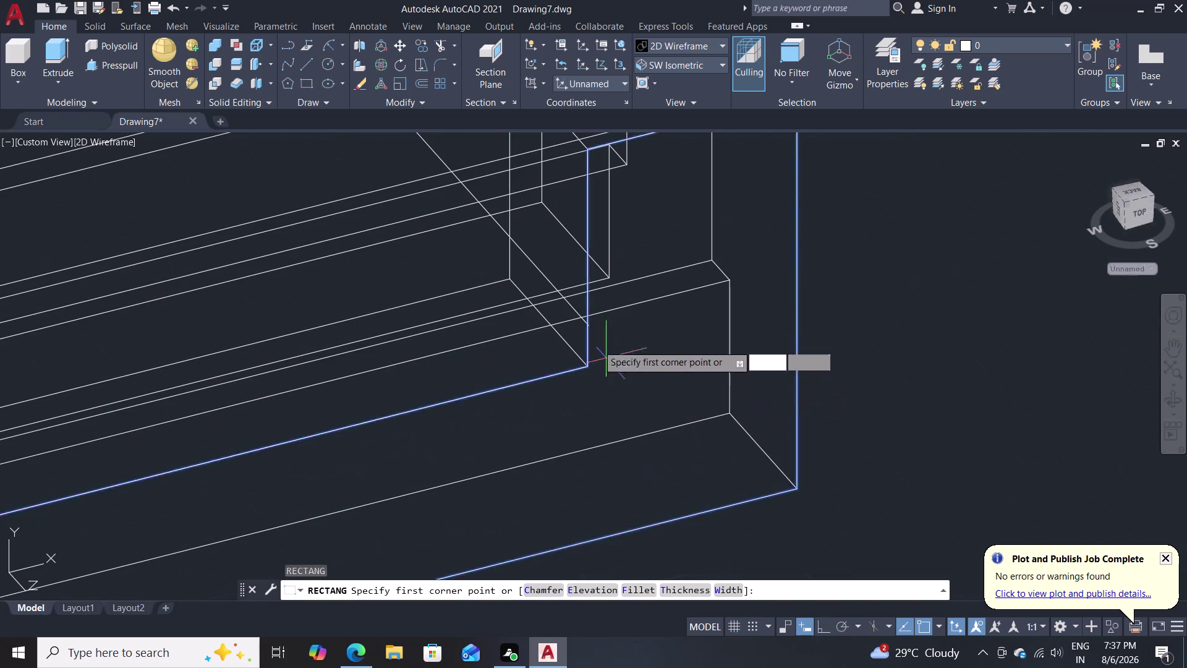
click(591, 325)
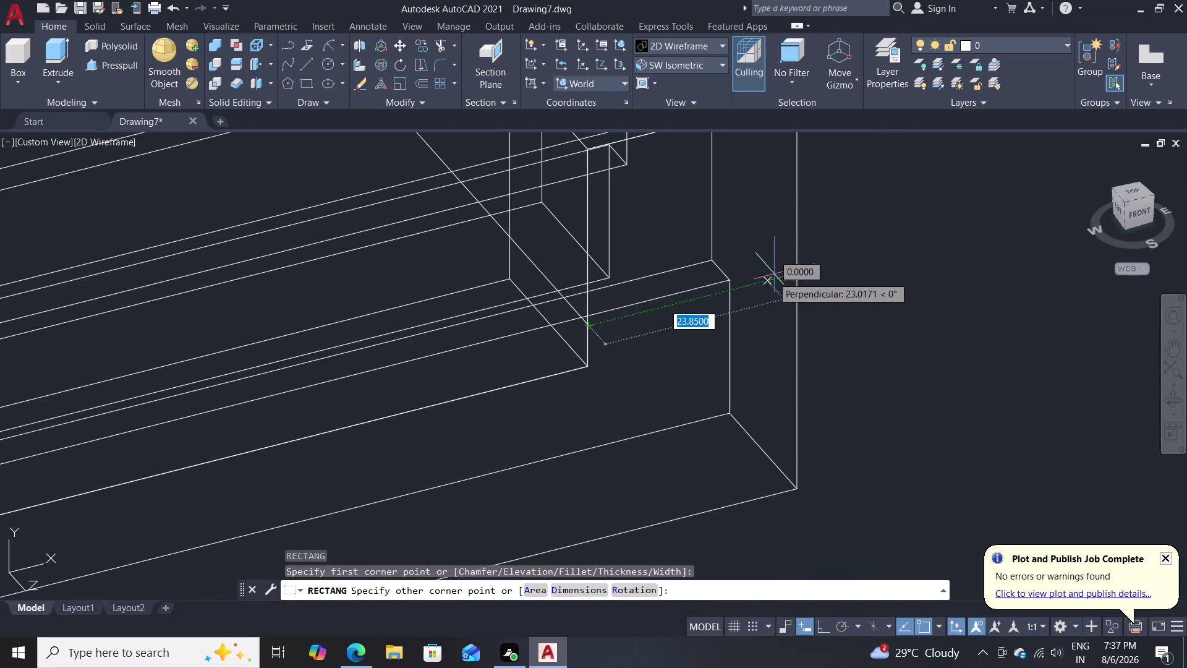
scroll(down, 3)
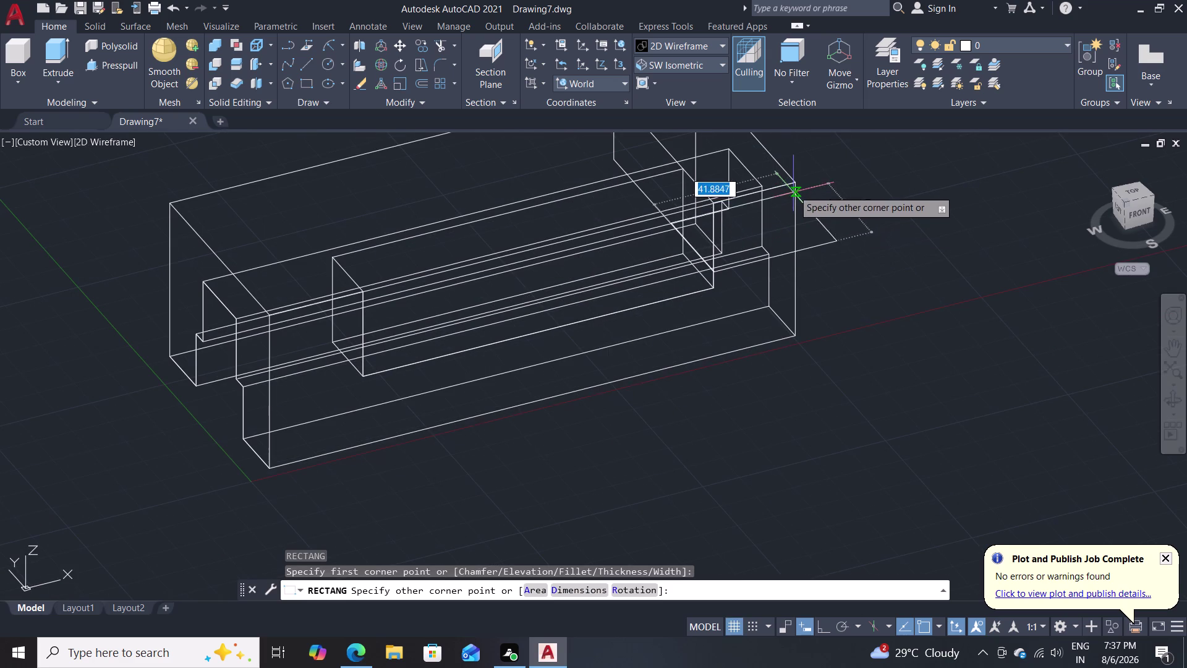
click(793, 182)
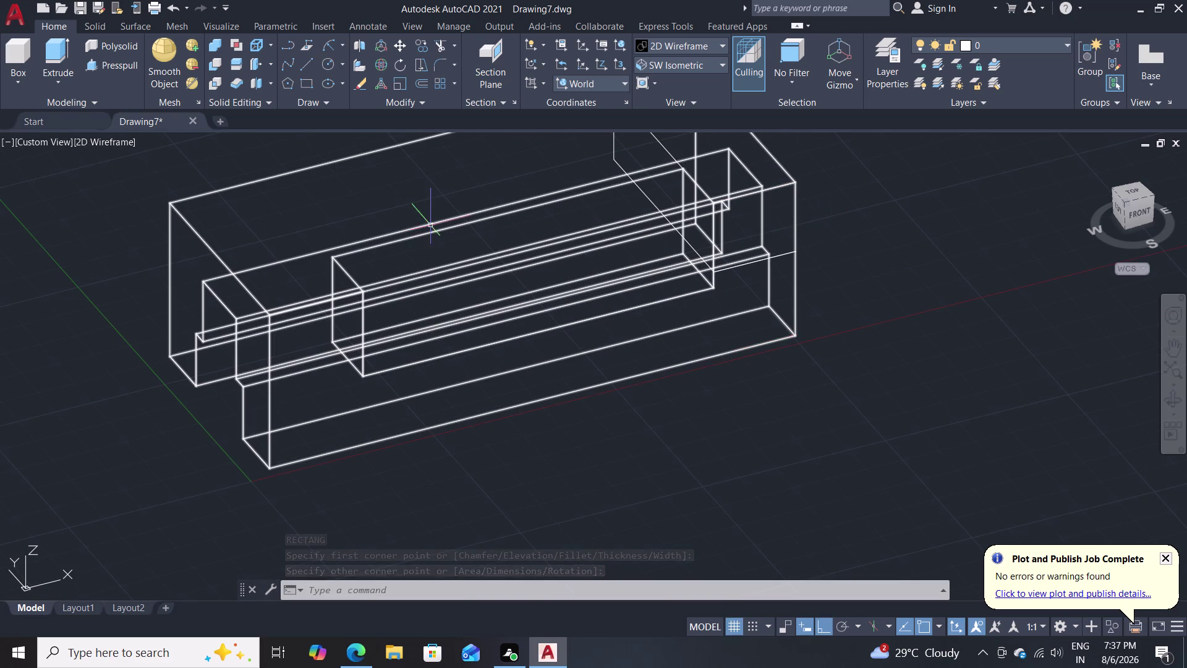
click(683, 40)
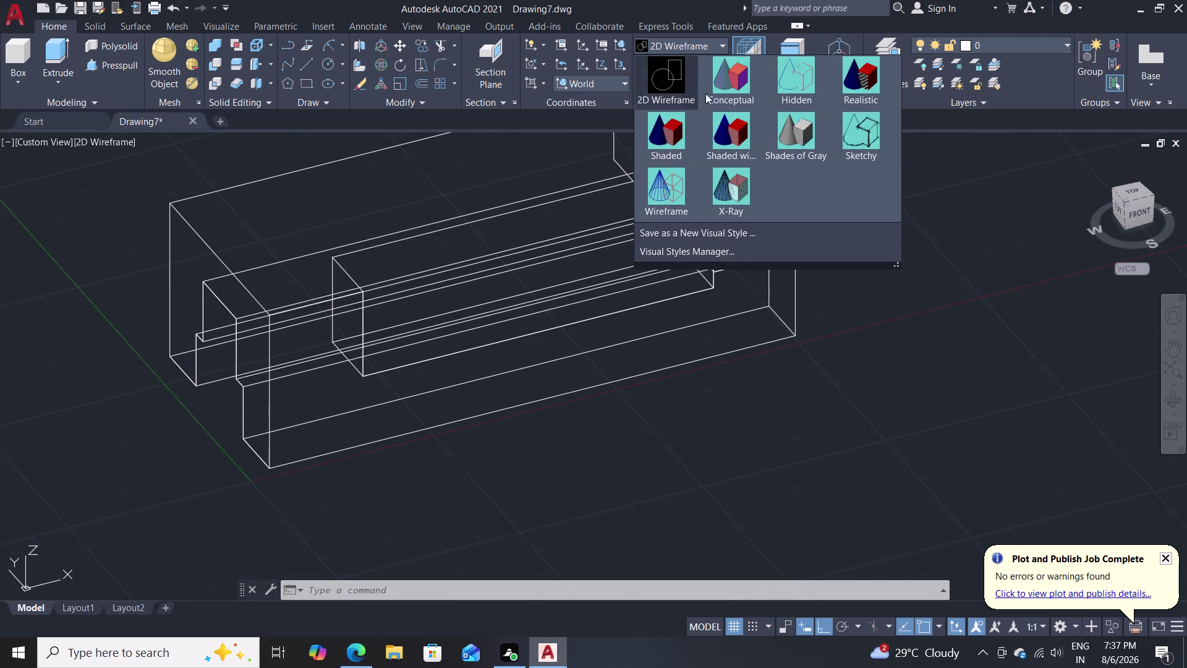
Apply the Shades of Gray visual style and orbit to inspect the shaded block.
click(773, 136)
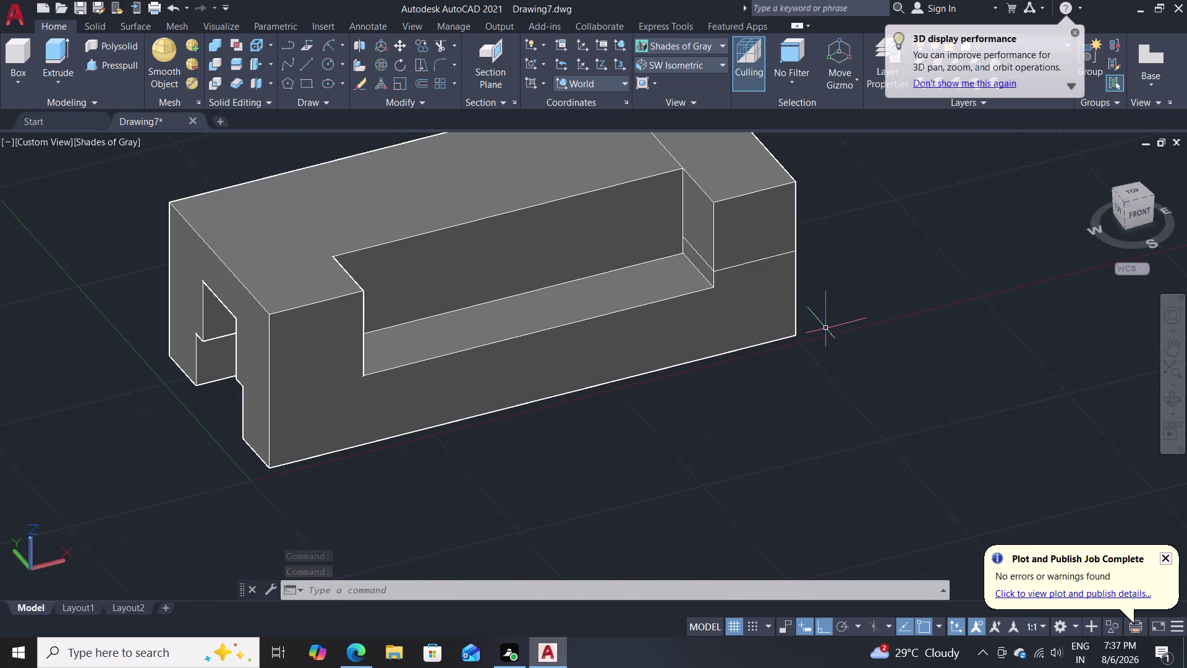
middle_drag(834, 284, 768, 235)
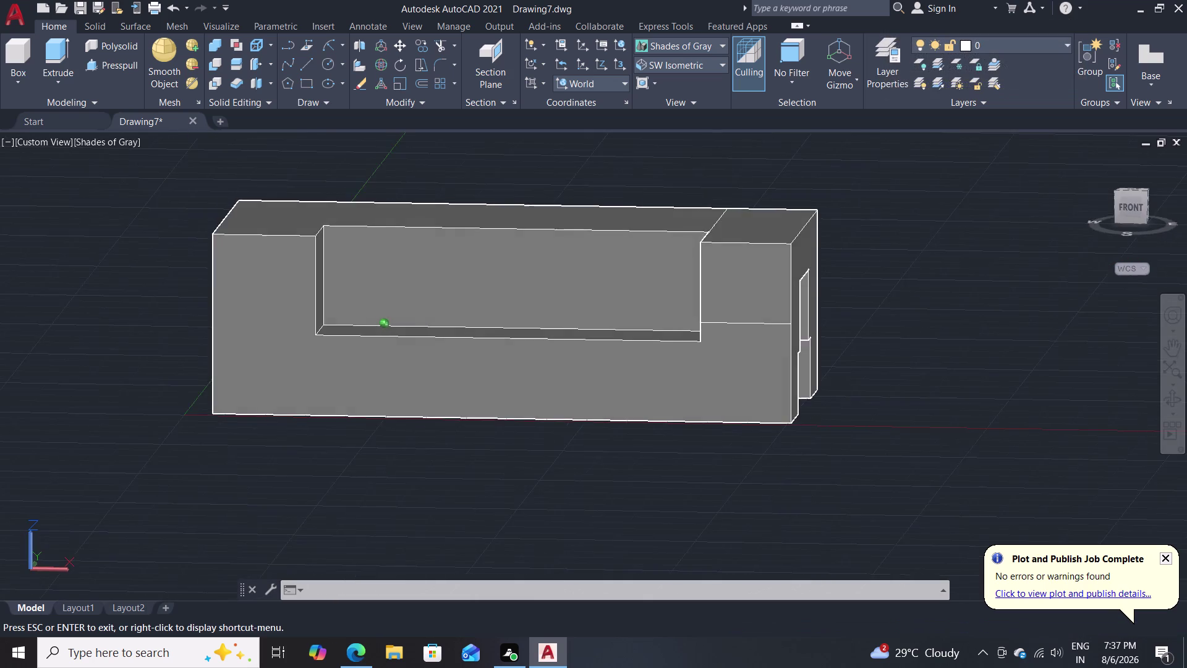
middle_drag(769, 235, 819, 279)
middle_drag(869, 208, 896, 298)
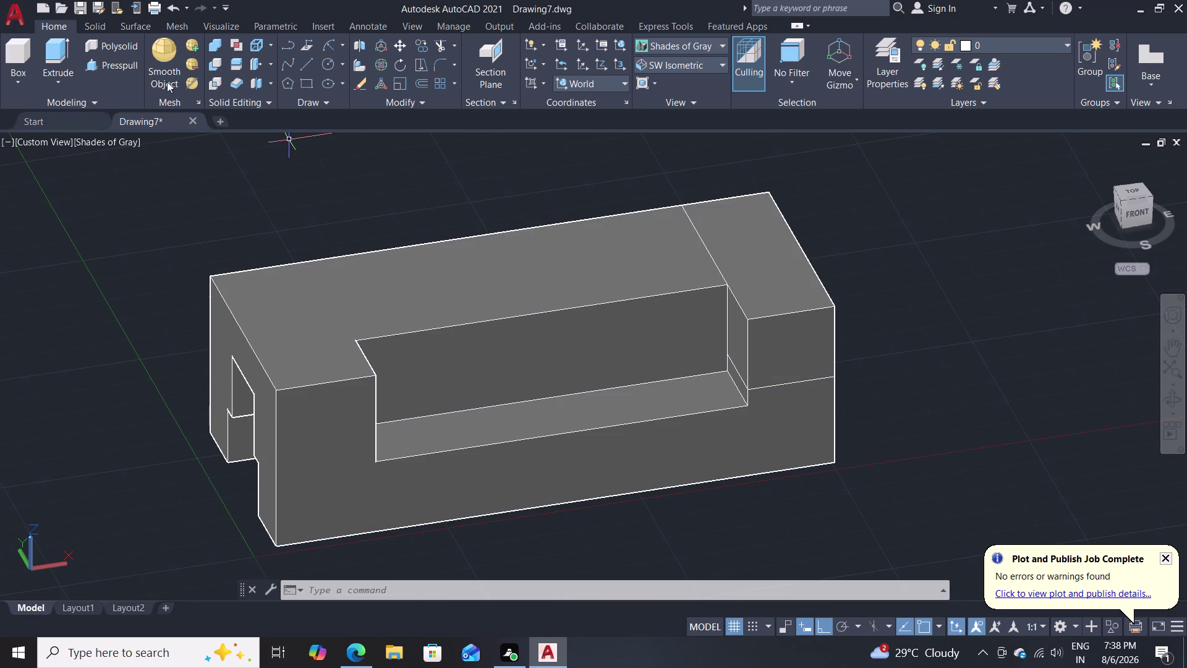
click(669, 46)
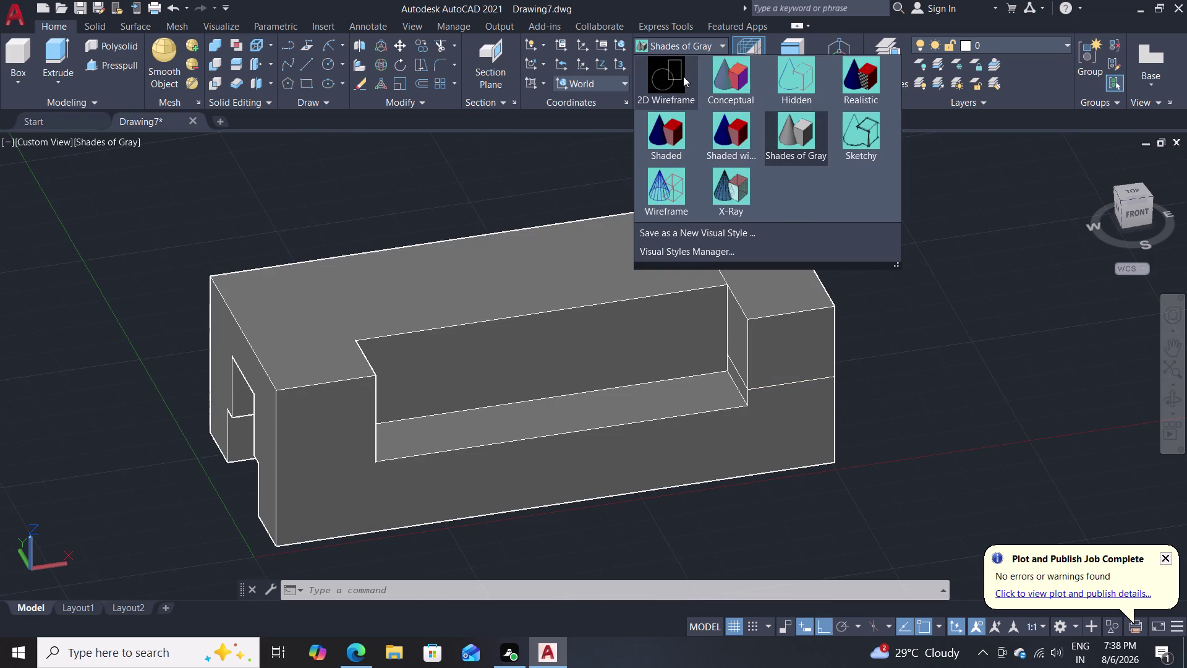
Switch the visual style back to 2D Wireframe and adjust the zoom.
click(683, 76)
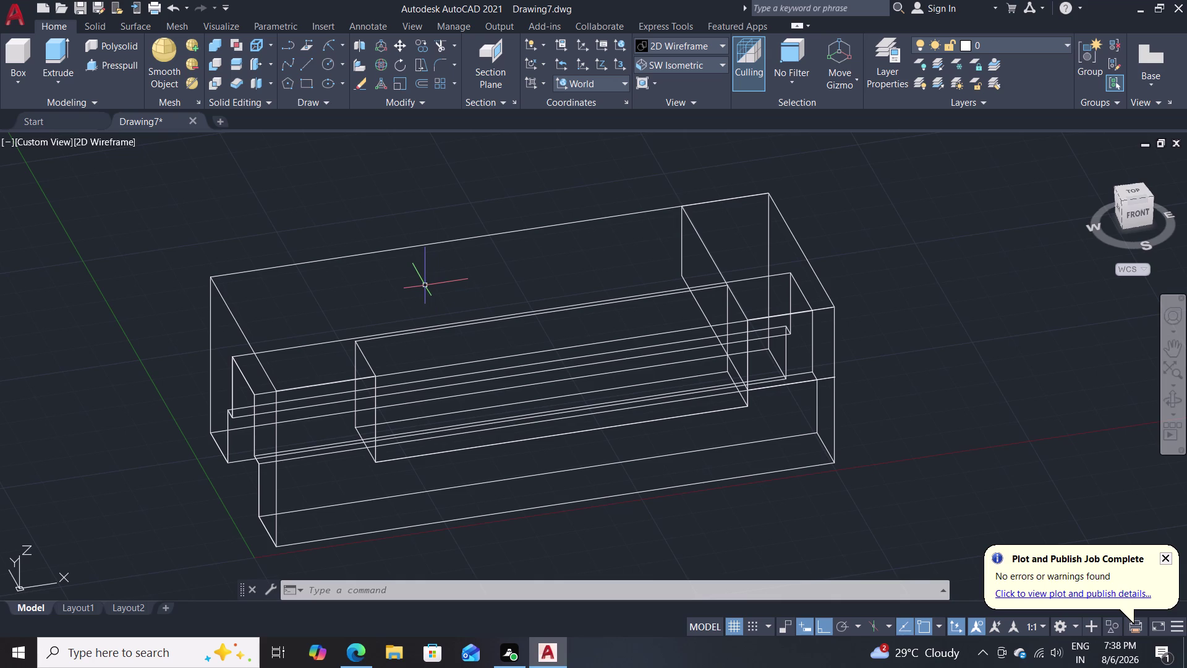
scroll(up, 3)
scroll(down, 3)
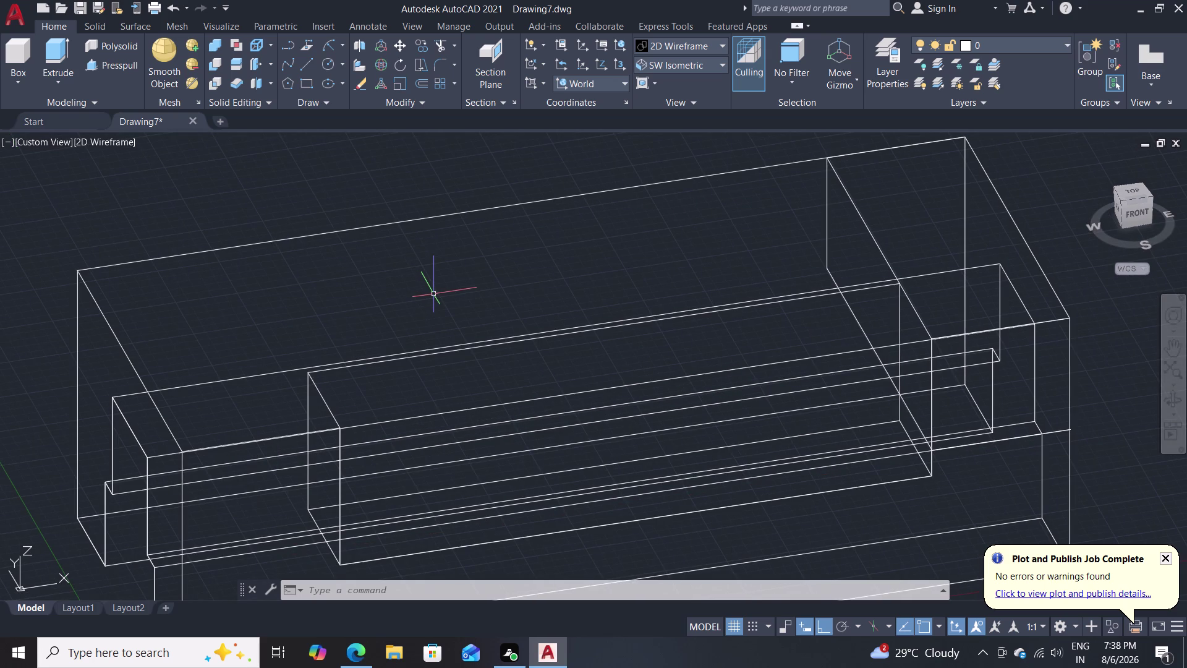
Select the slanted edge on the right upright, then cancel the selection.
click(707, 251)
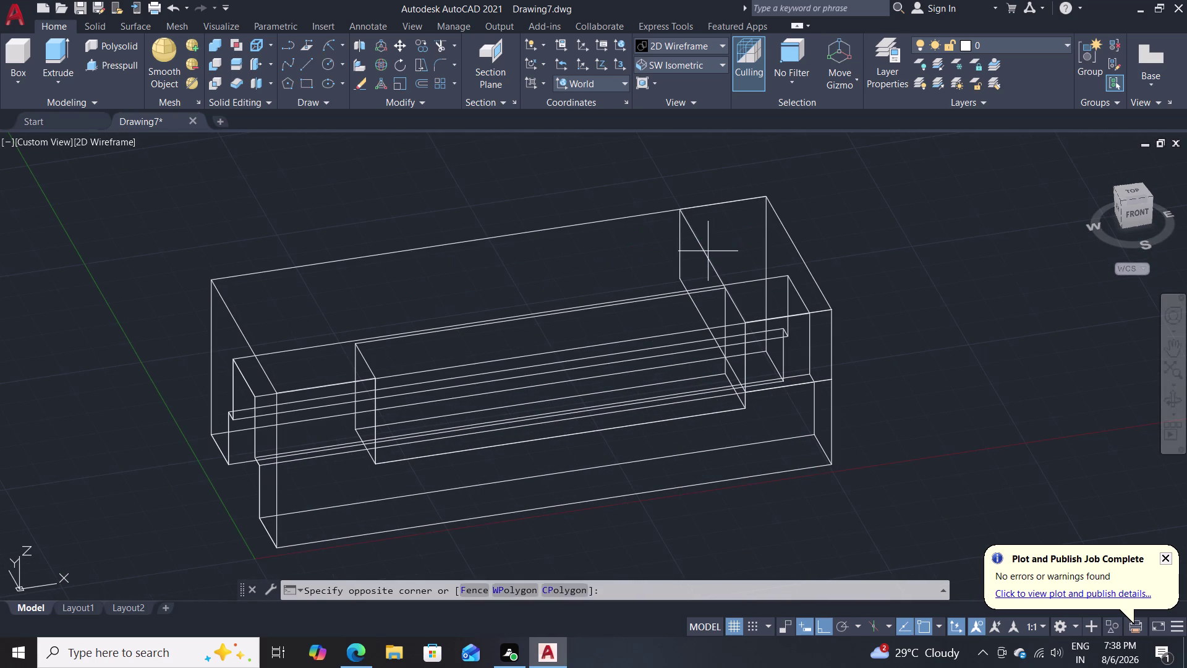
click(708, 252)
click(706, 252)
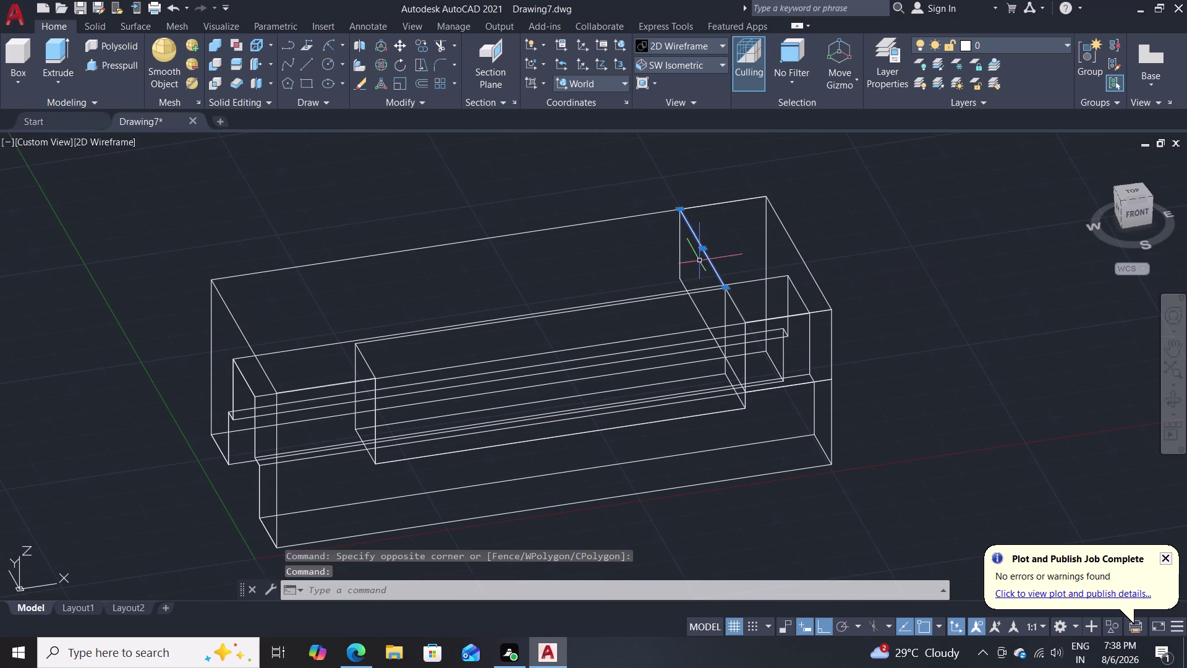
key(Escape)
key(grave)
key(Escape)
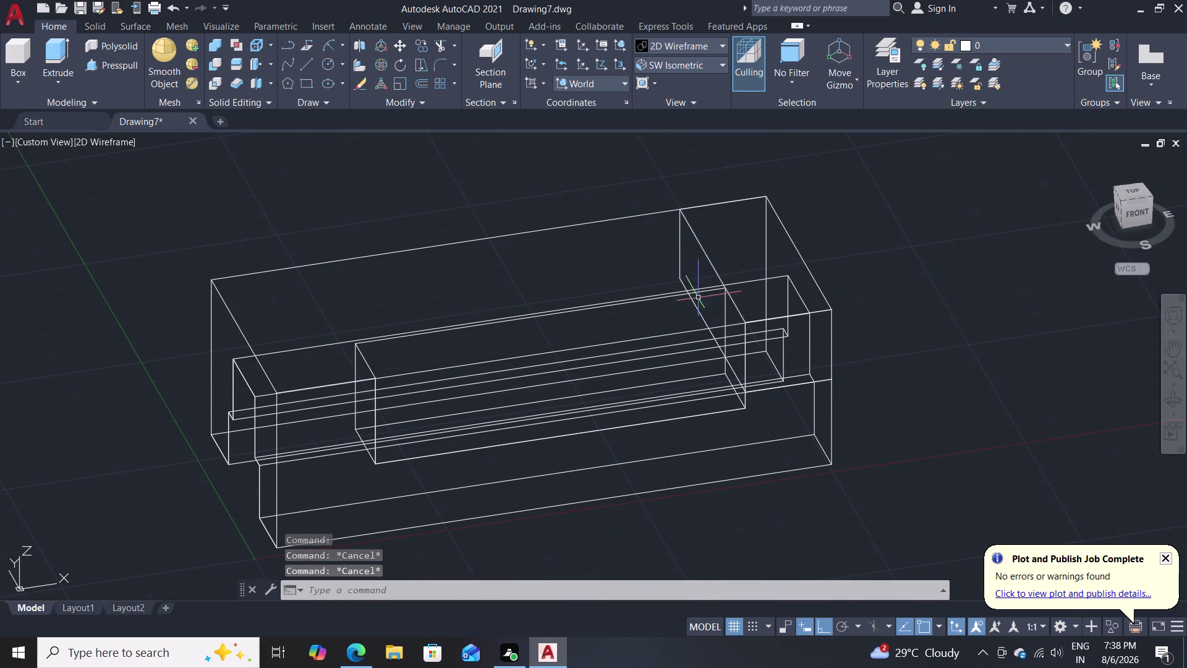
key(Escape)
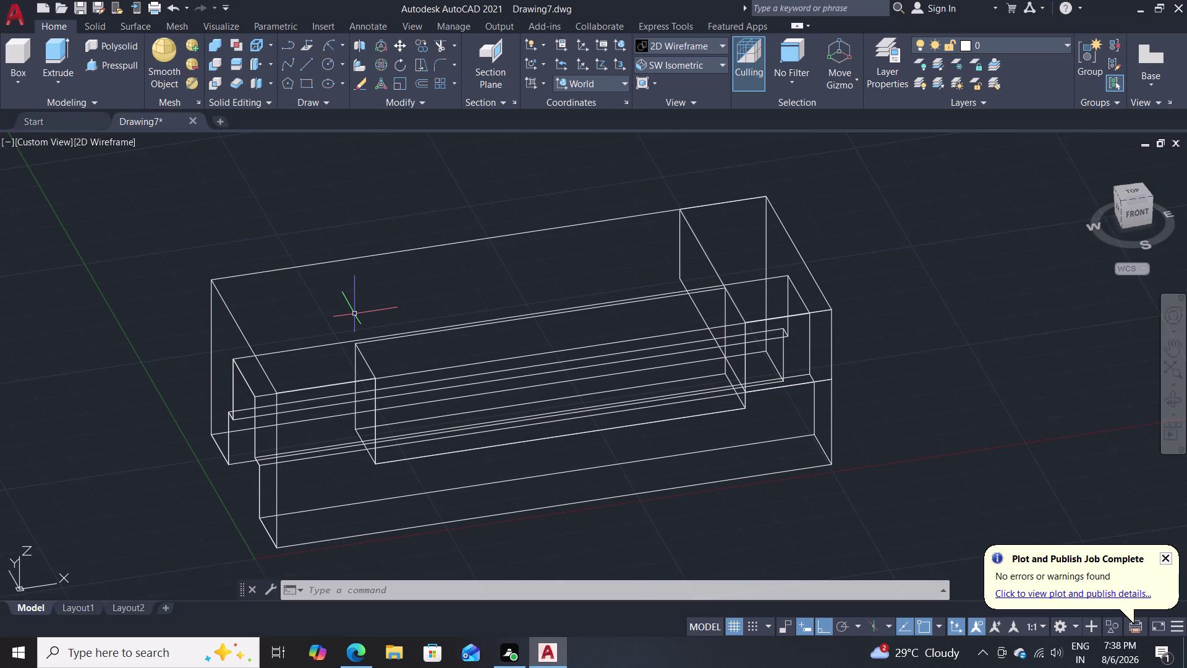
click(683, 46)
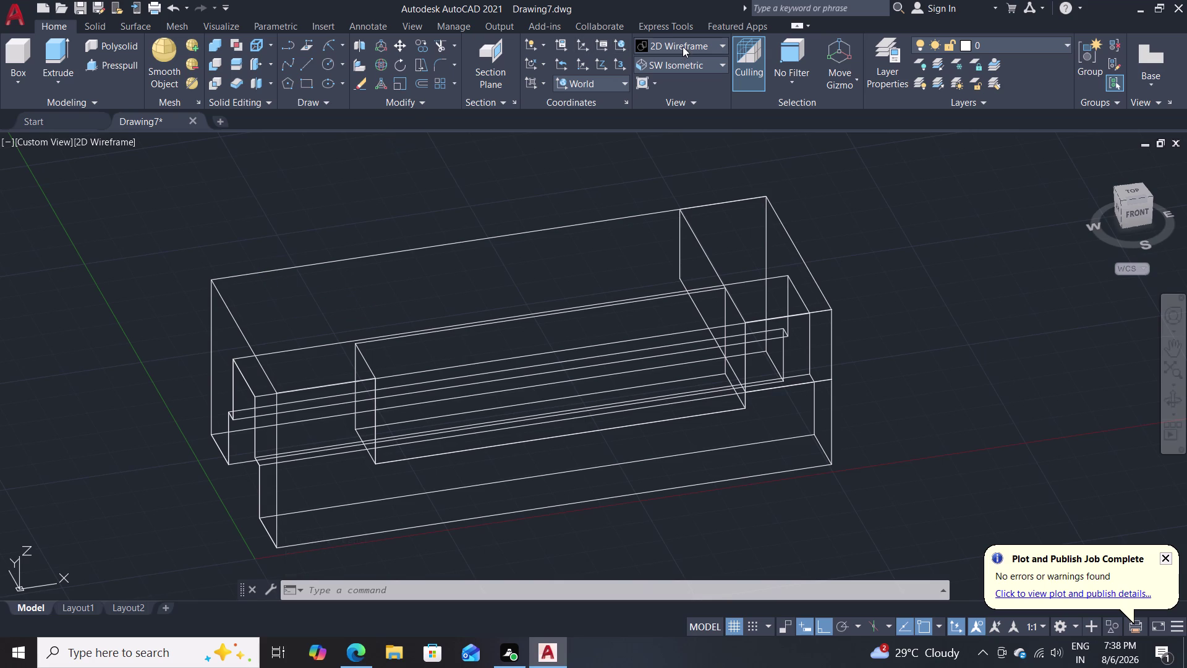
Switch to the Top preset view and pan to centre the block's plan outline.
click(687, 37)
click(692, 65)
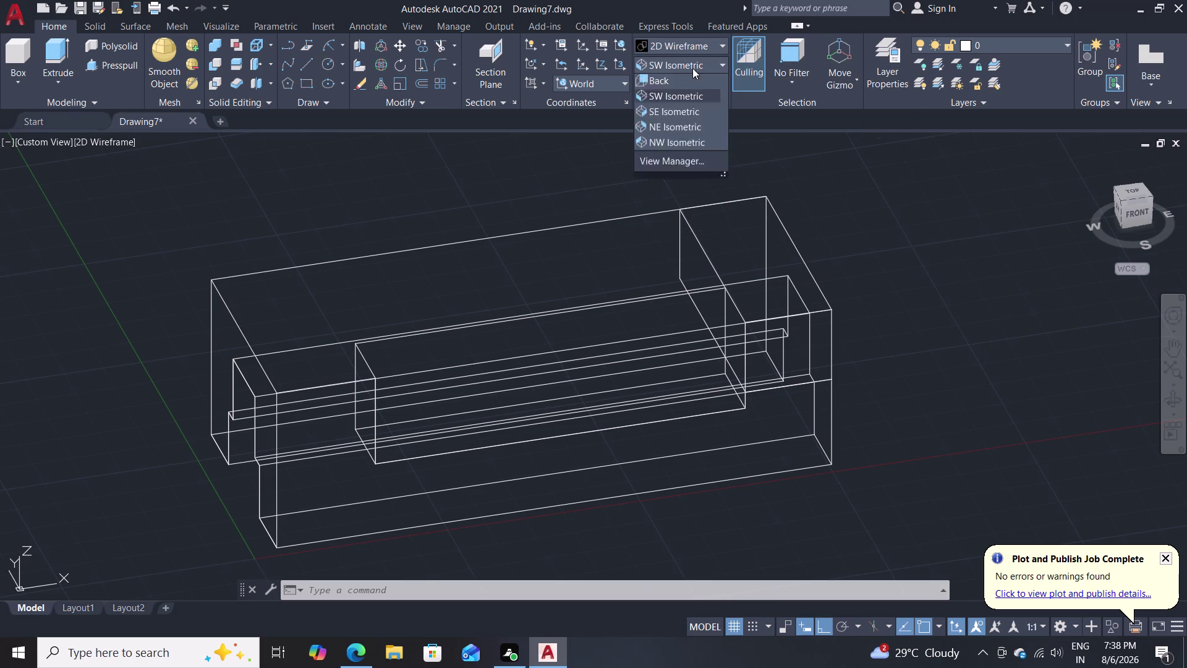
click(684, 88)
scroll(down, 3)
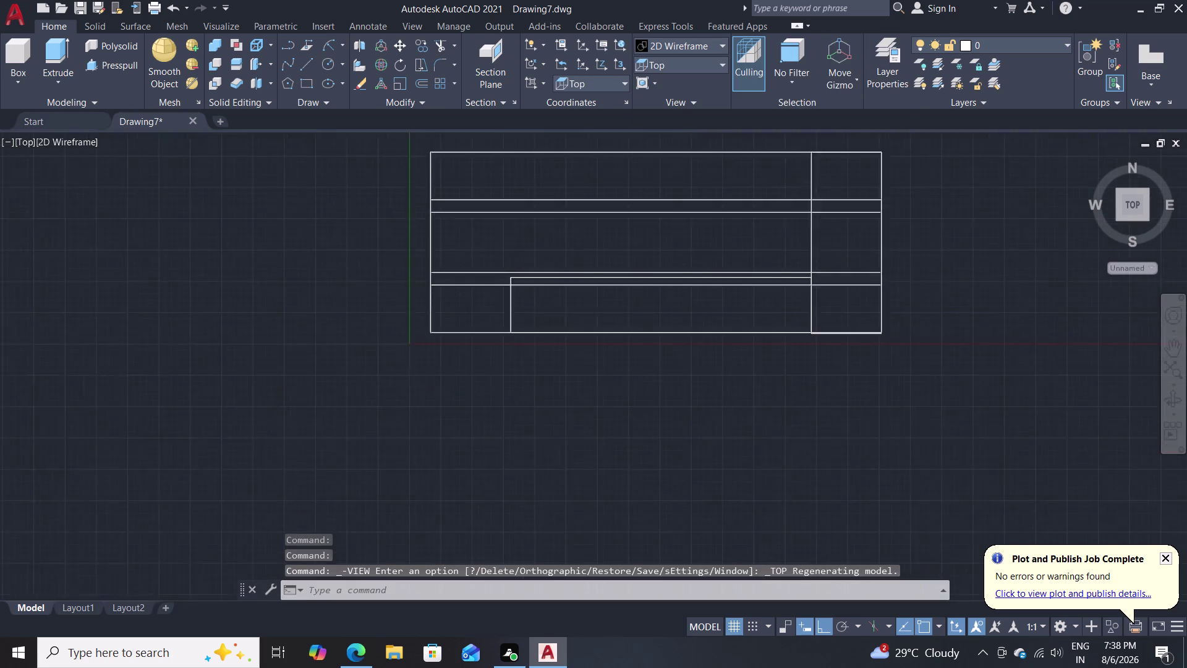
scroll(up, 3)
middle_drag(676, 166, 674, 233)
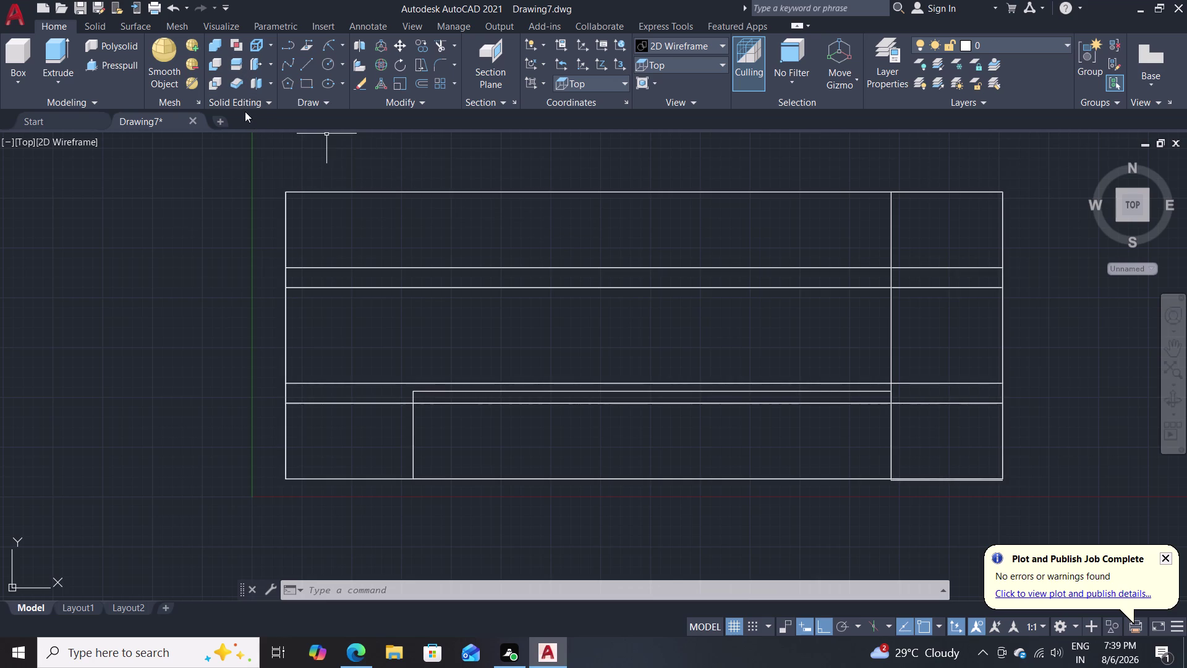
Draw a 120 by 22 rectangle from a corner snapped on the block's top edge.
key(r)
key(e)
key(c)
key(Return)
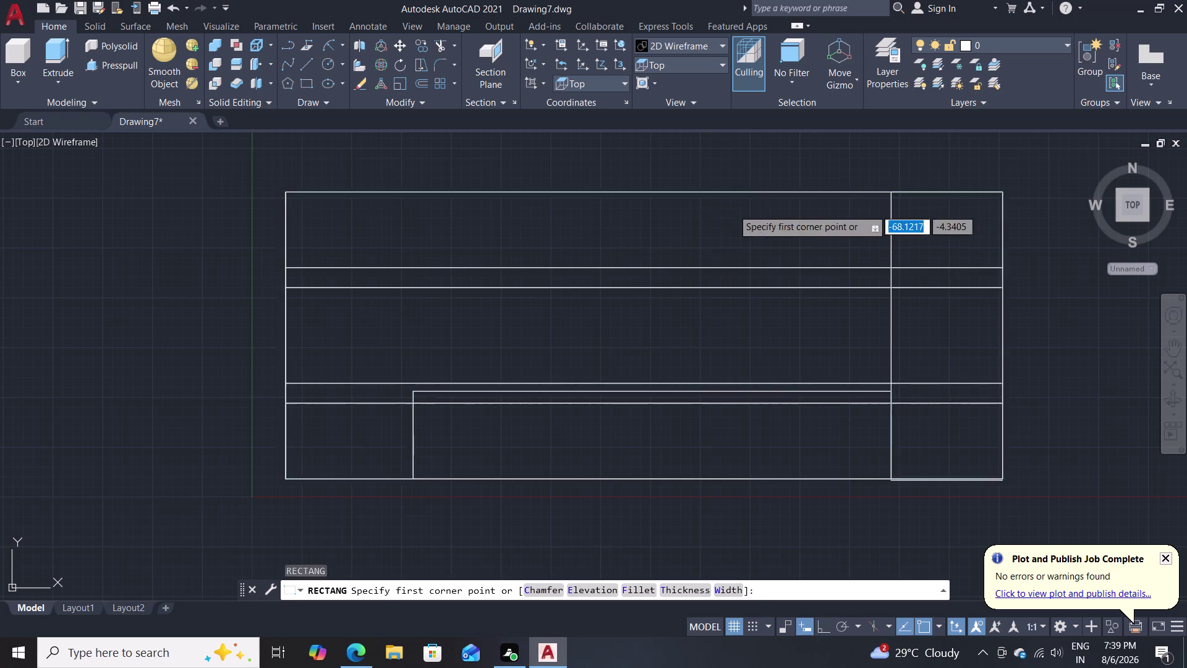
click(888, 195)
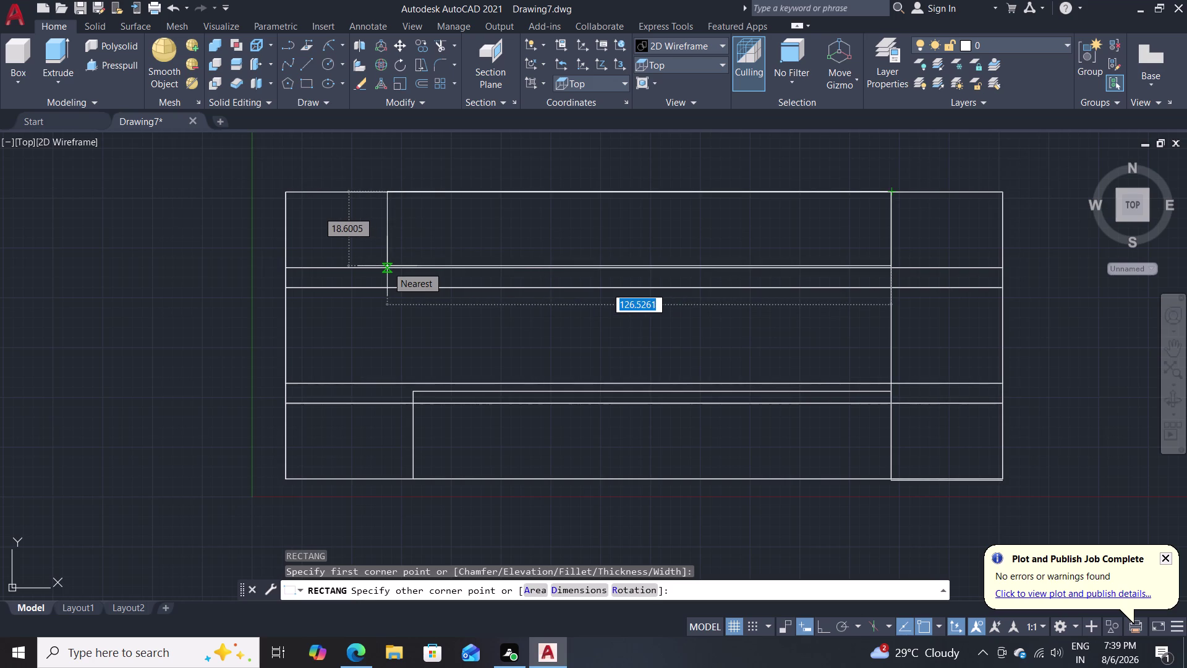
text(12)
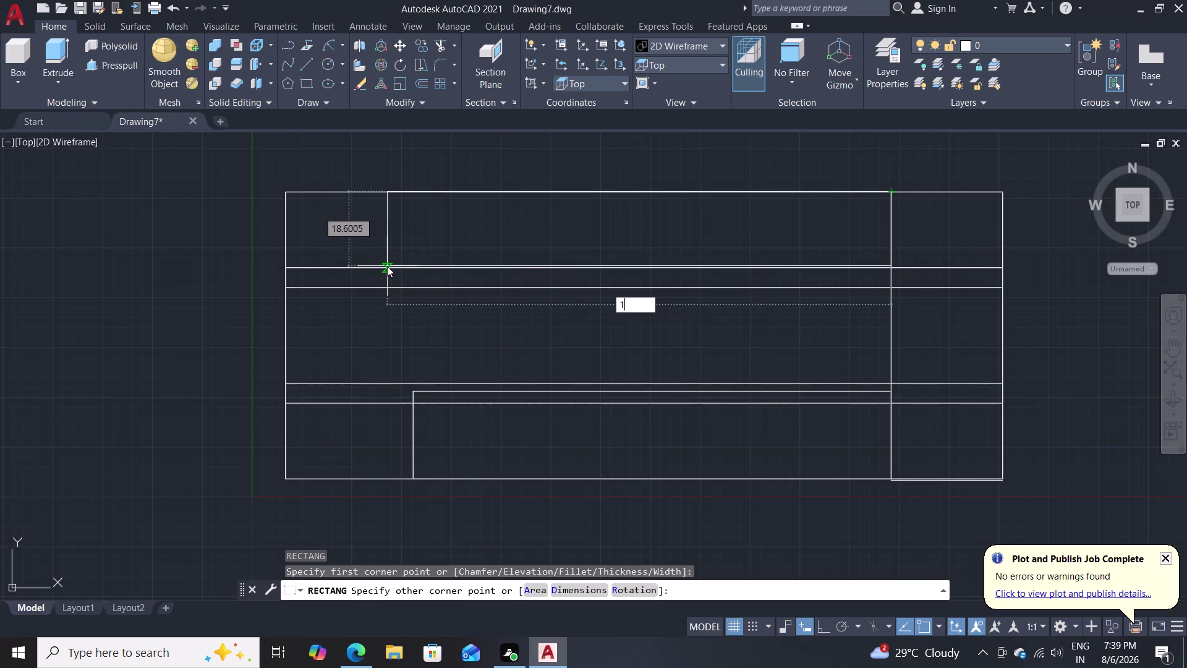
text(0)
key(Tab)
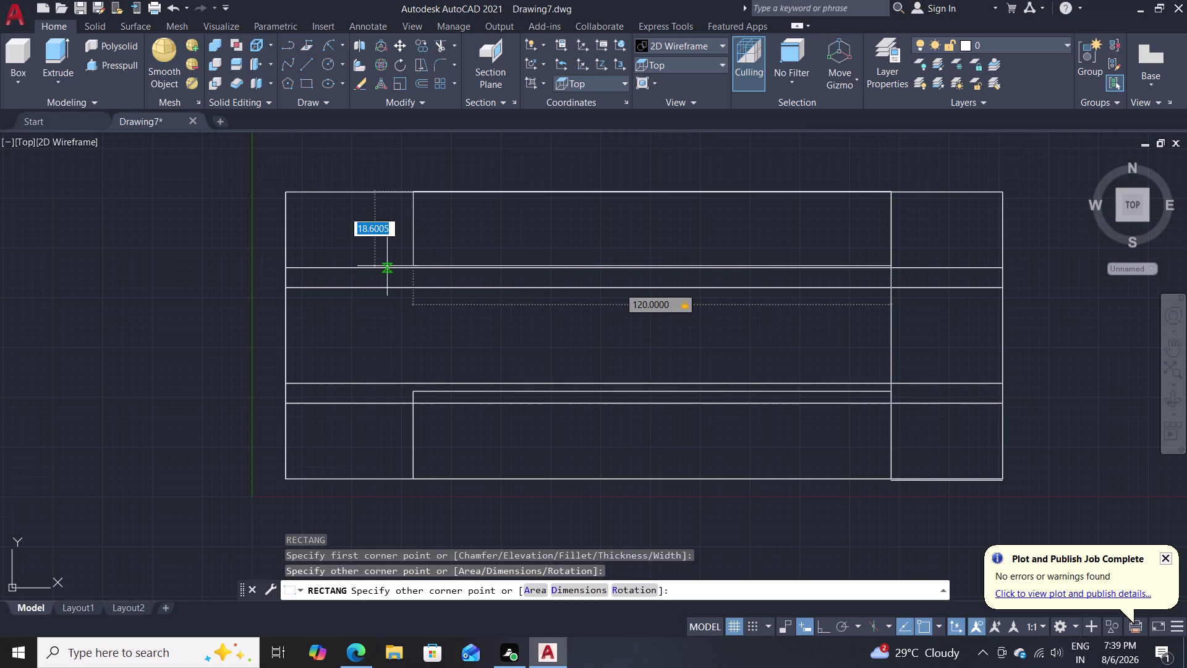
text(22)
key(Return)
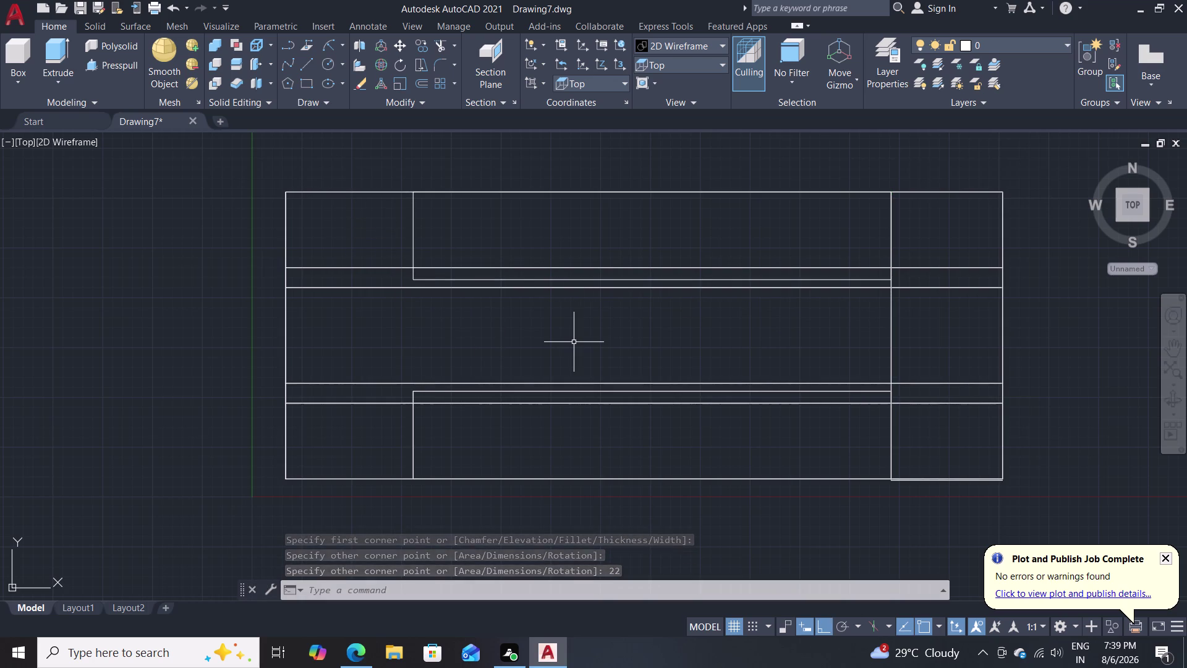
Orbit to inspect the new rectangle and cancel the resumed press/pull.
middle_drag(579, 356, 586, 314)
scroll(up, 3)
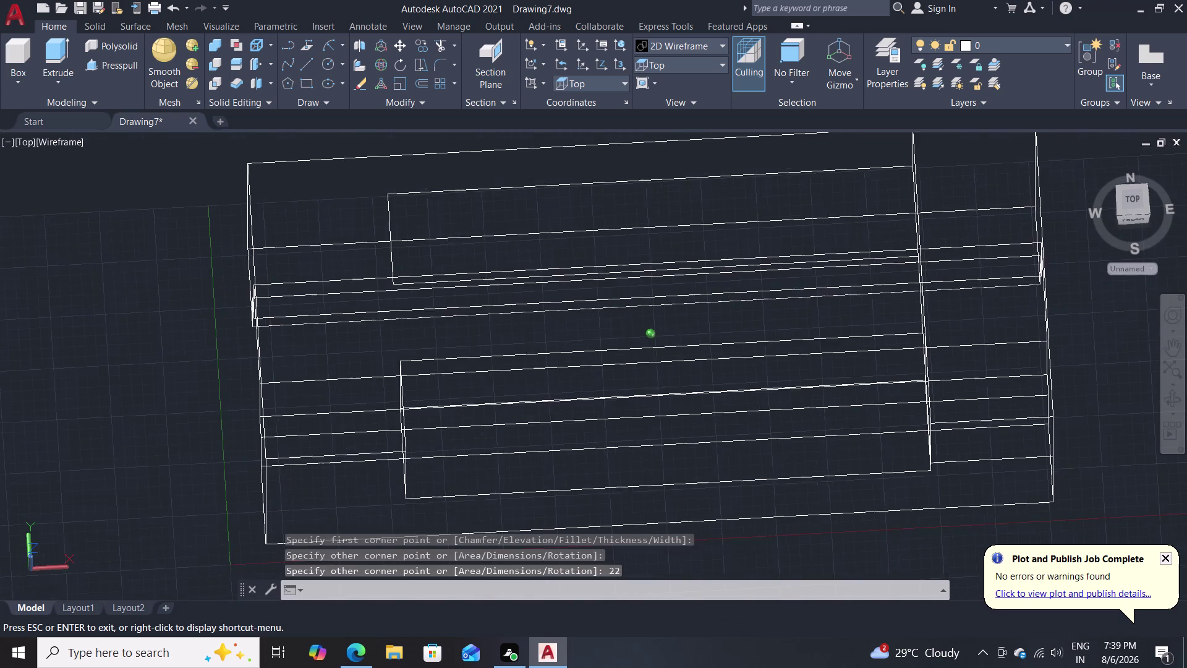
middle_drag(586, 314, 594, 332)
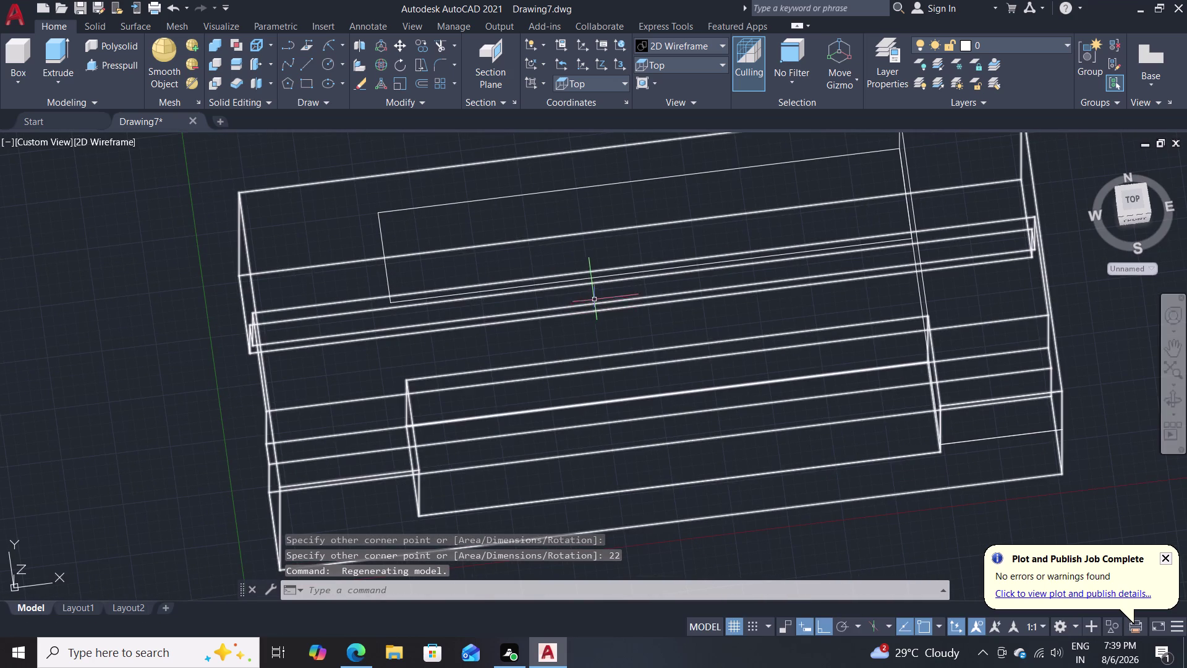
scroll(down, 3)
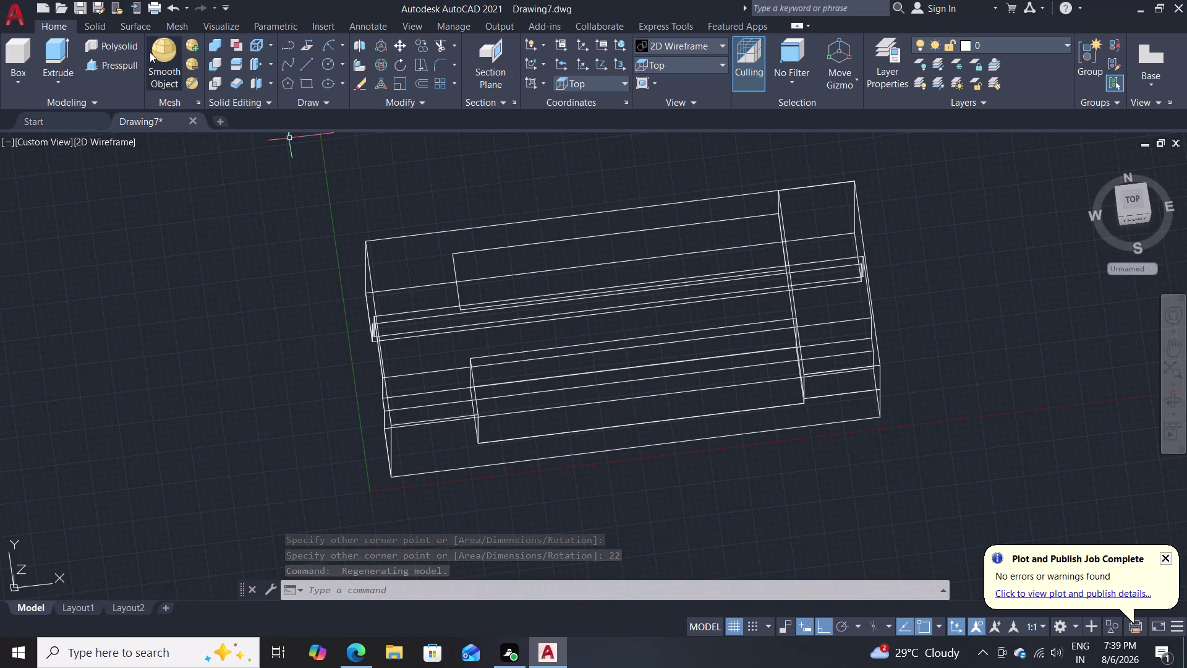
click(127, 64)
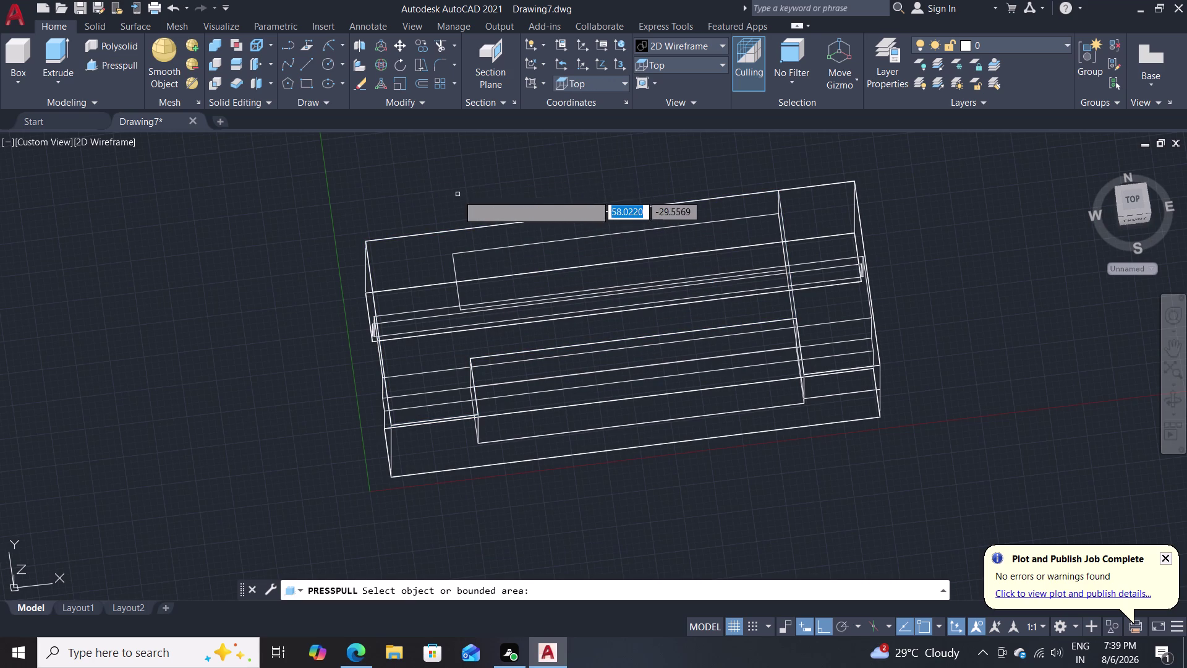
middle_drag(467, 178, 486, 311)
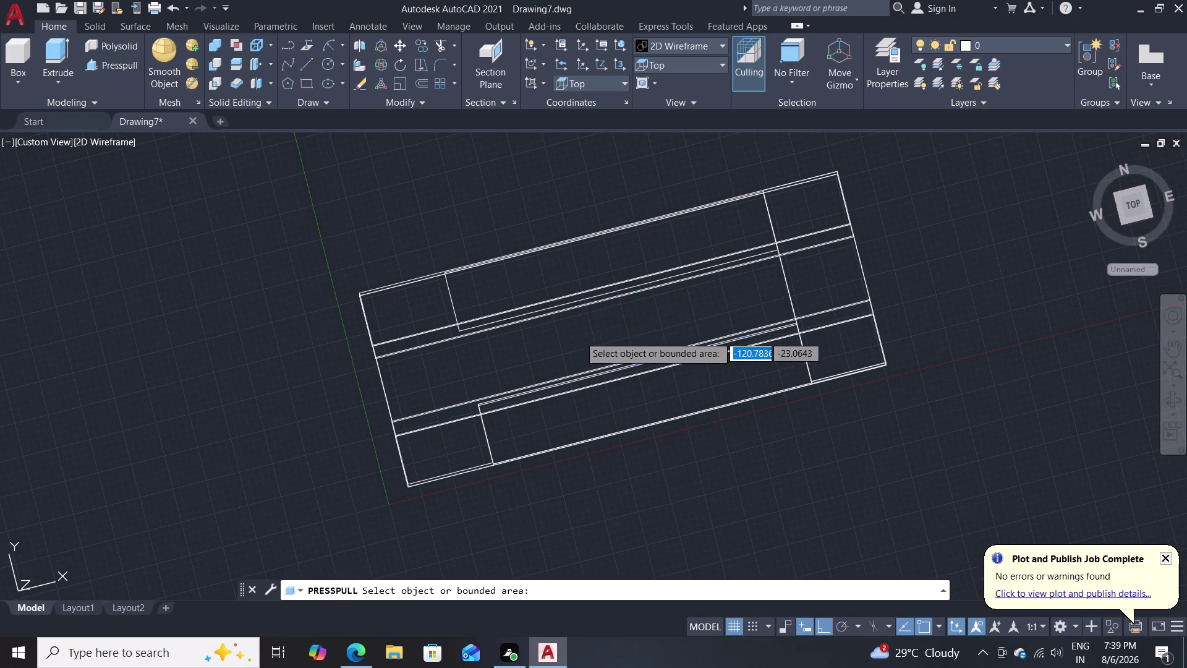
key(Escape)
key(Escape)
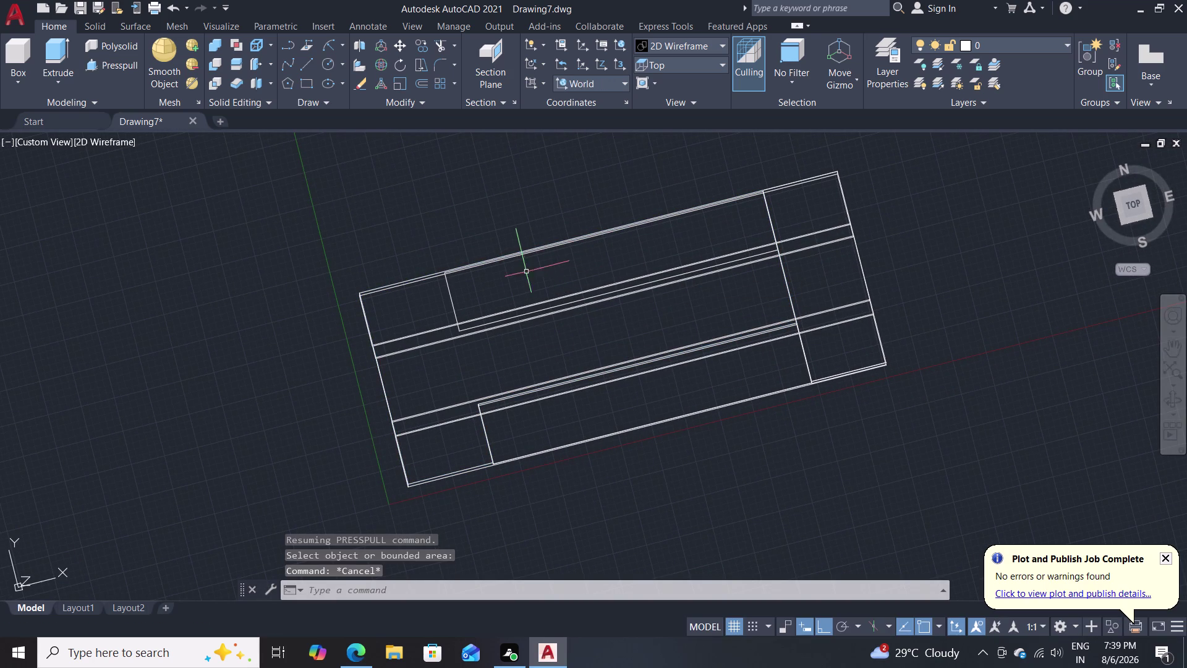
Erase the leftover 120 by 22 rectangle outline.
click(448, 293)
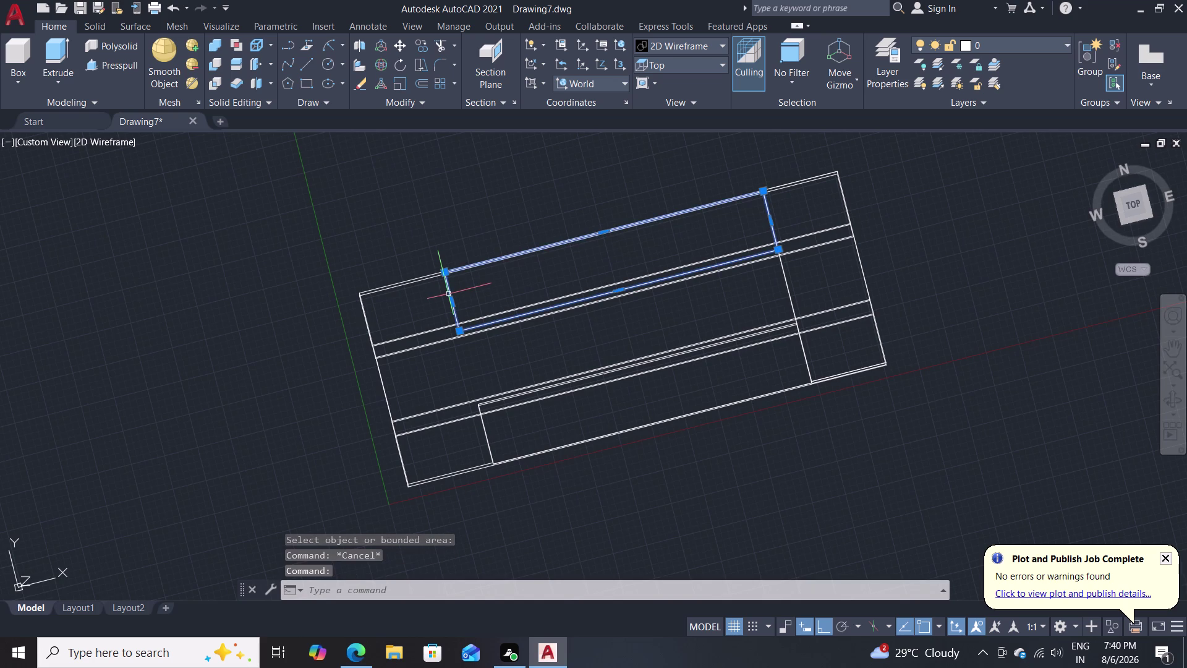
key(Delete)
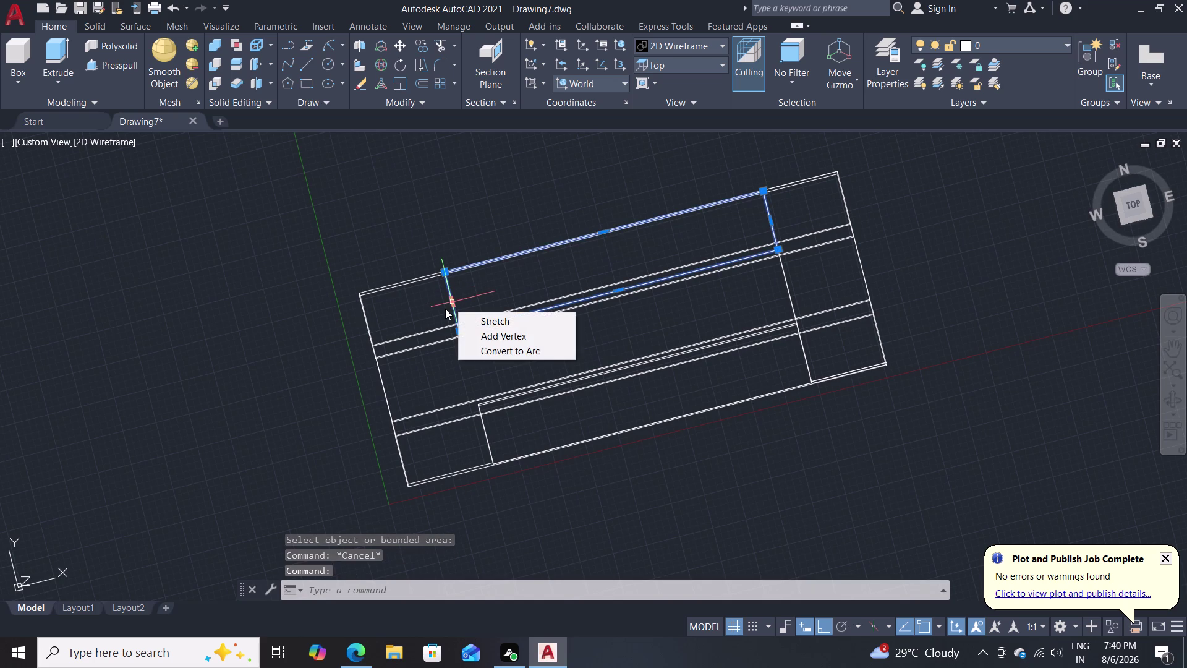
key(Delete)
key(Delete)
key(Escape)
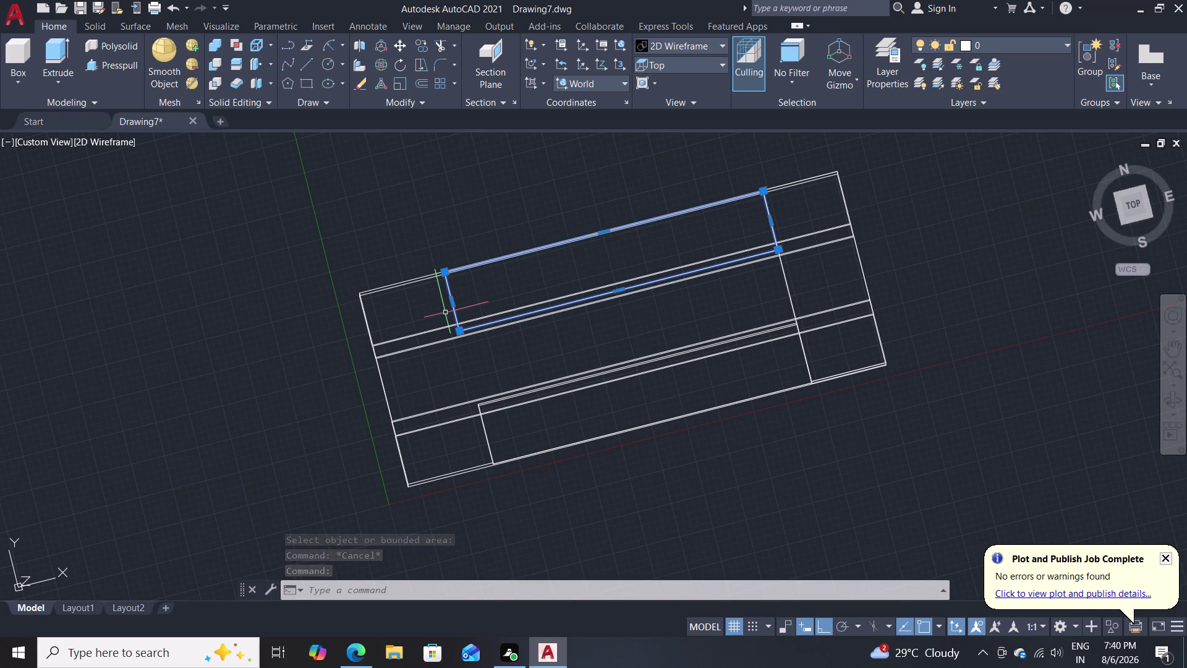
key(Delete)
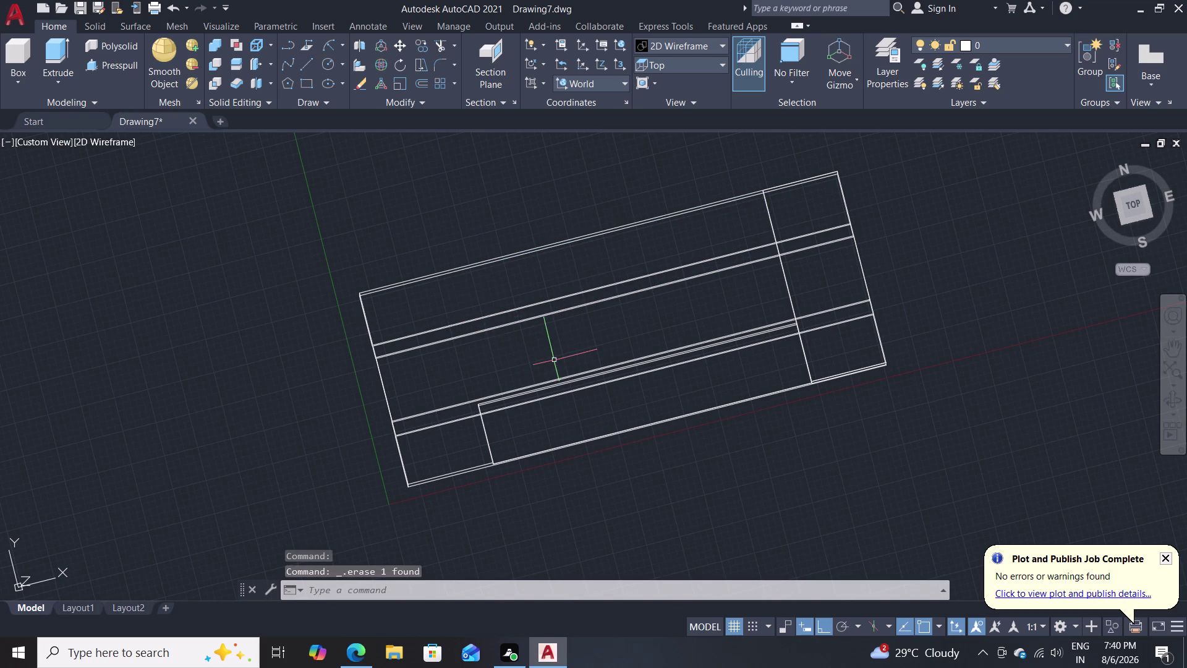
Recentre the block and switch to the SW Isometric preset view.
middle_drag(555, 359, 509, 355)
scroll(down, 3)
scroll(up, 3)
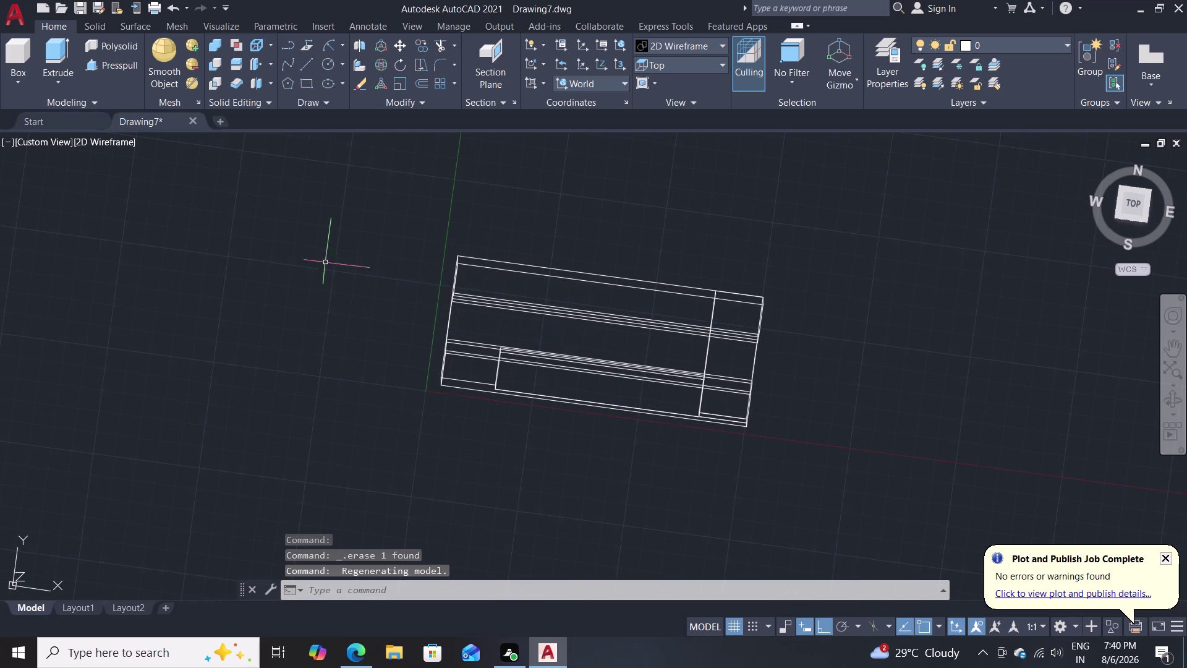
click(690, 65)
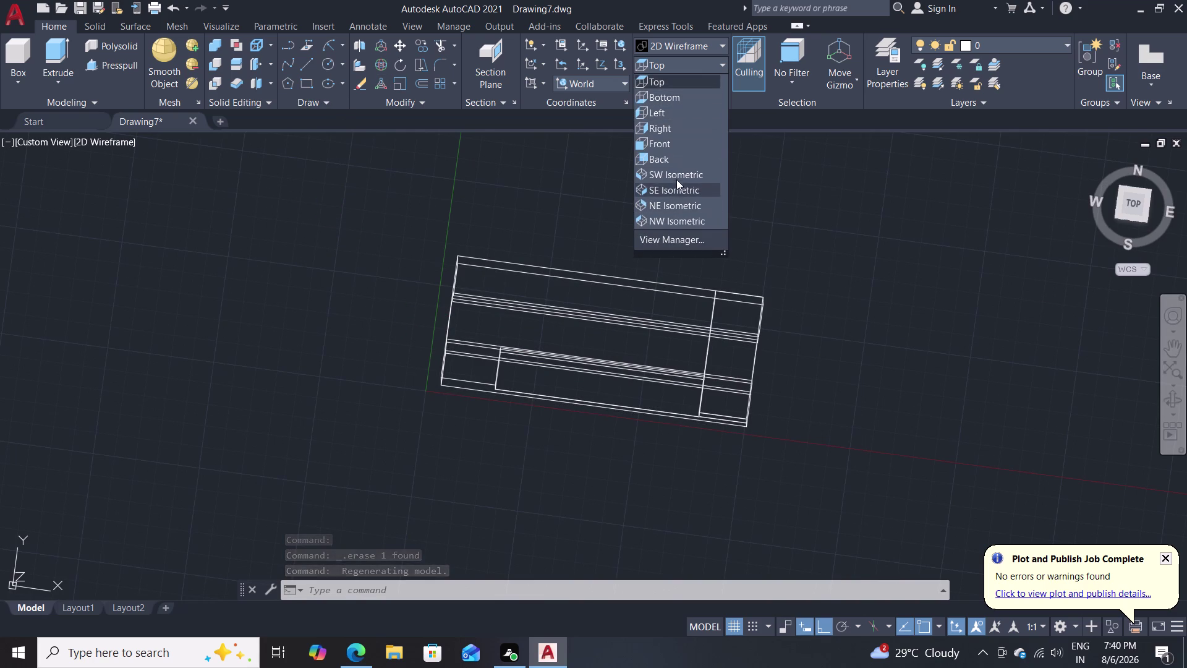
click(677, 177)
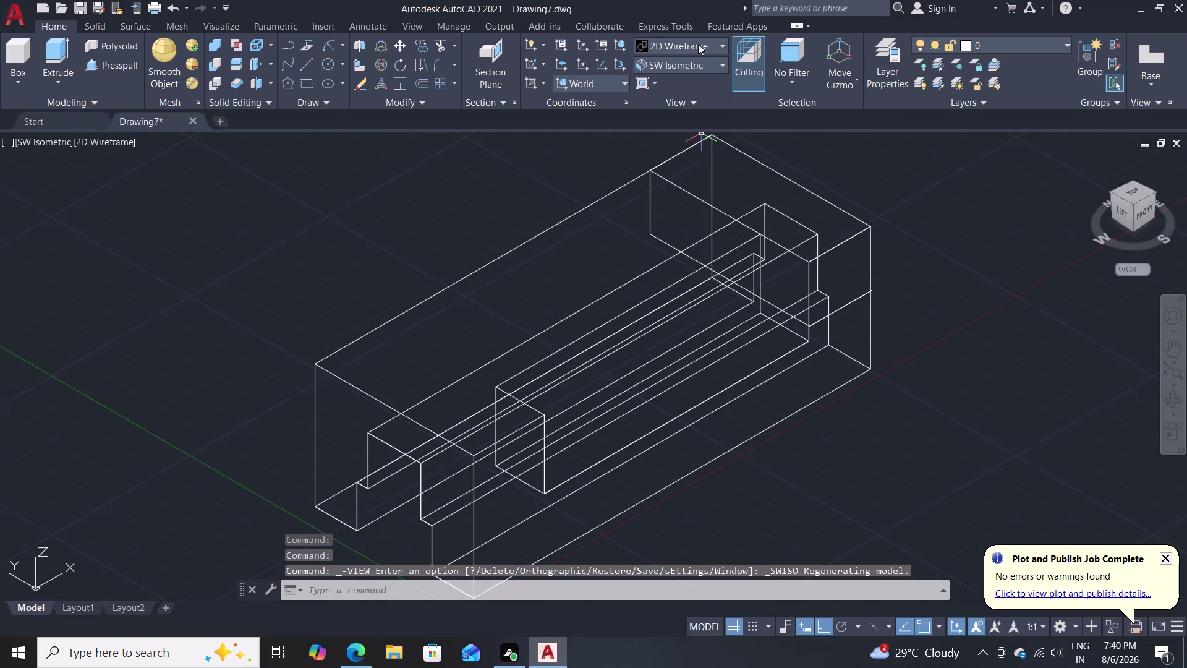
Set the visual style to Shades of Gray.
click(698, 44)
click(790, 143)
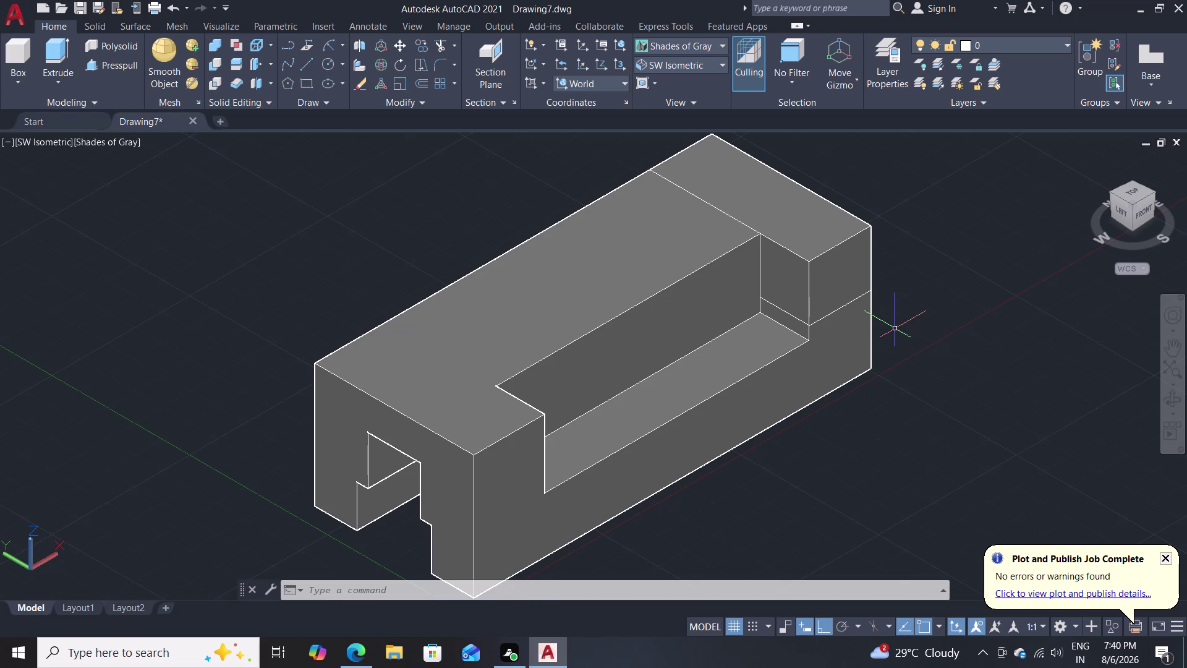
middle_drag(834, 459, 834, 445)
right_click(834, 456)
right_drag(834, 455, 834, 444)
middle_drag(834, 445, 832, 432)
right_click(832, 432)
right_click(832, 433)
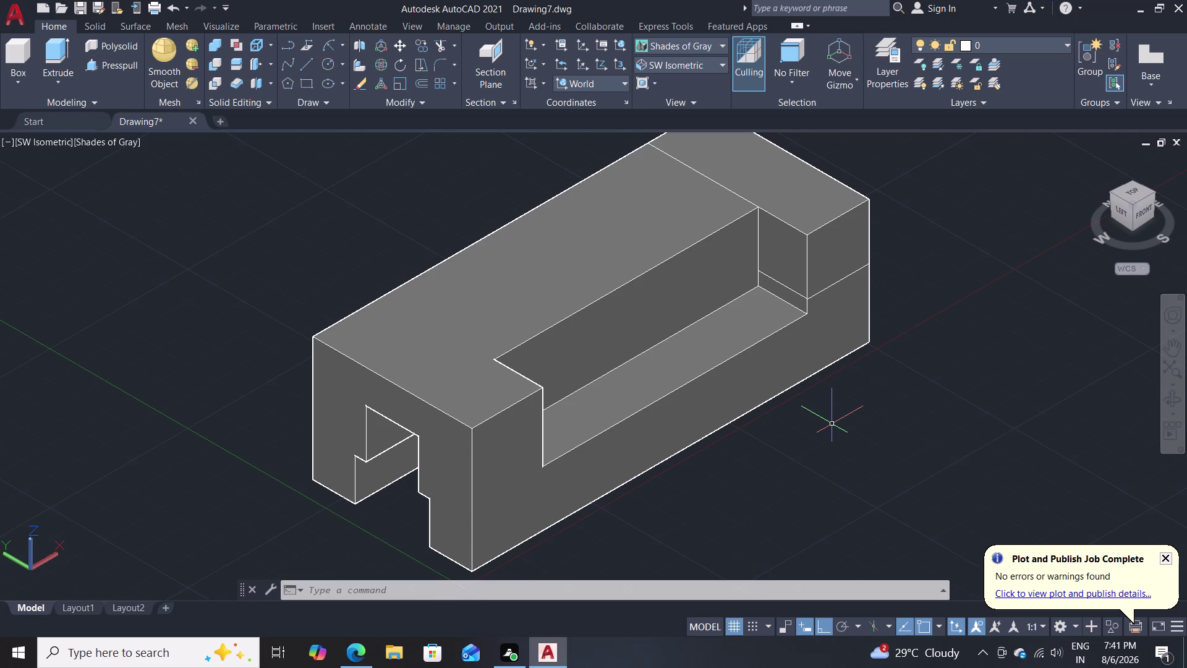
scroll(up, 3)
middle_drag(348, 223, 326, 295)
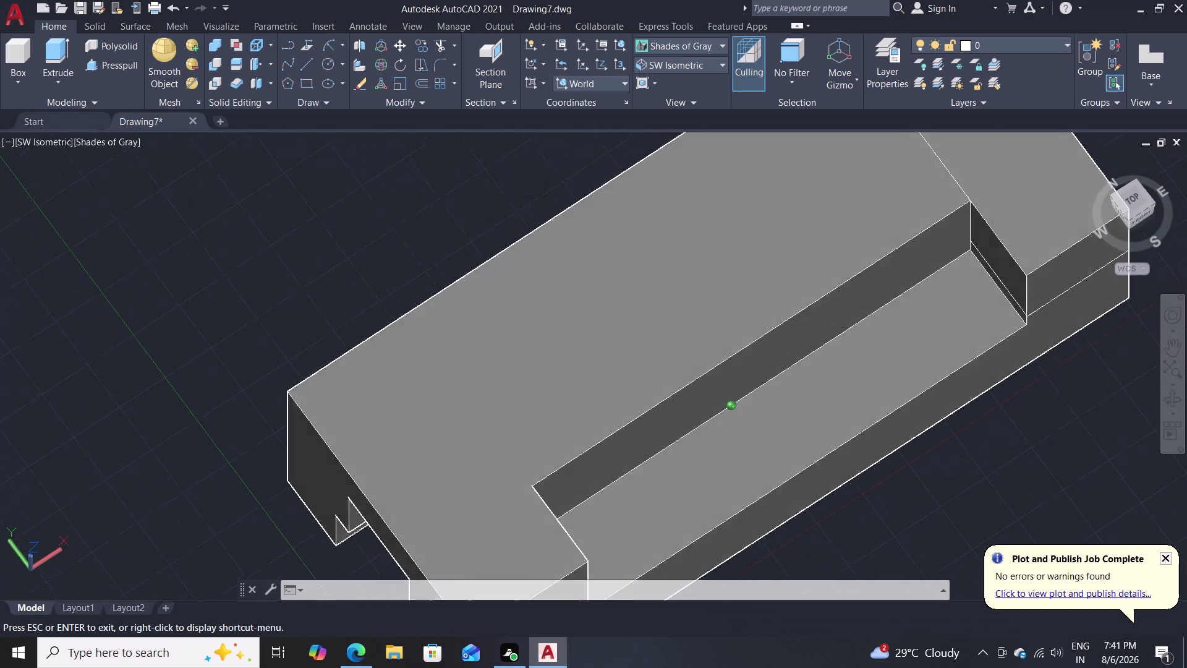
middle_drag(326, 295, 325, 298)
scroll(down, 3)
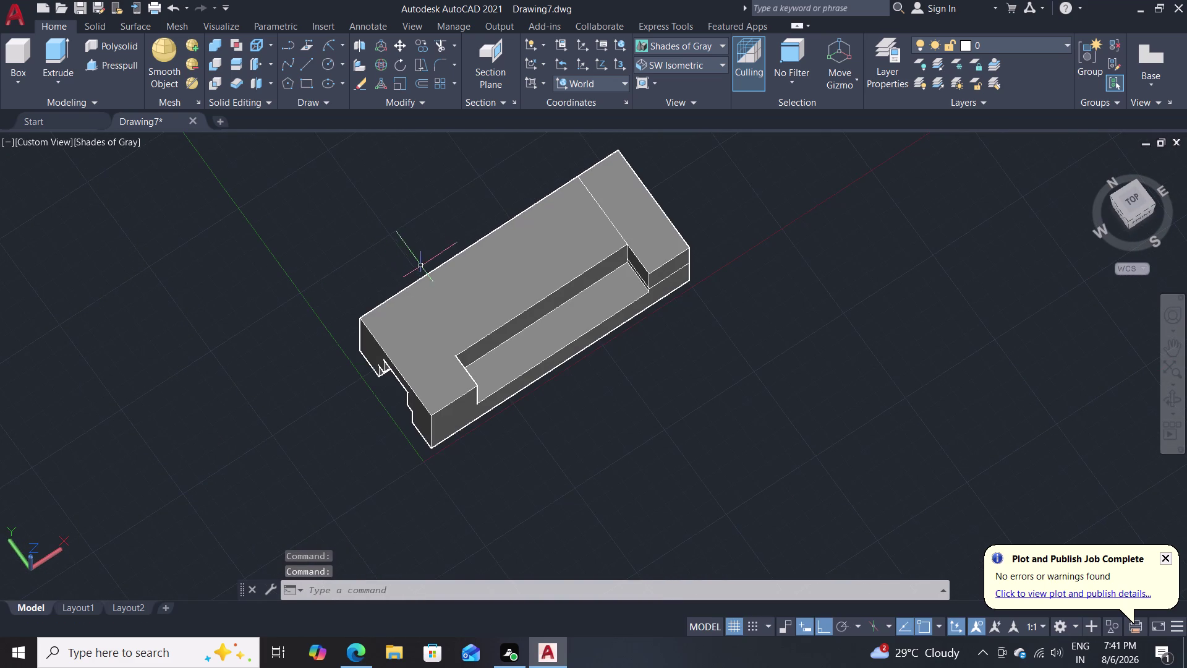
Draw a 120 by 22 rectangle from a corner on the block's top face.
text(rec)
key(Return)
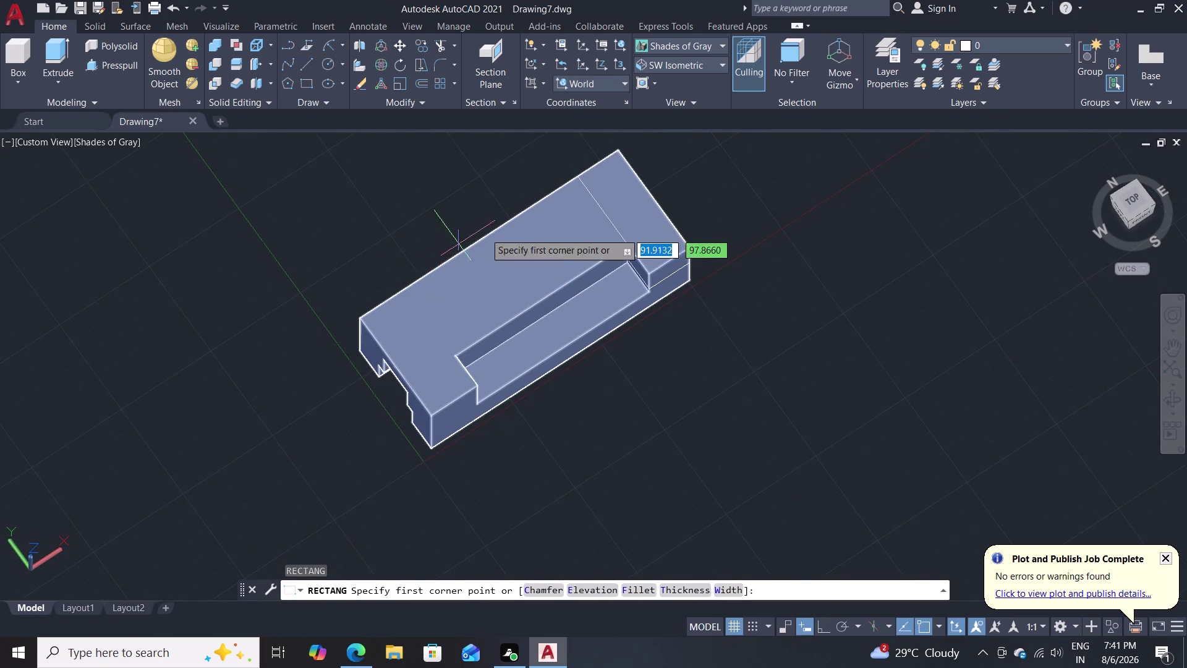
click(576, 178)
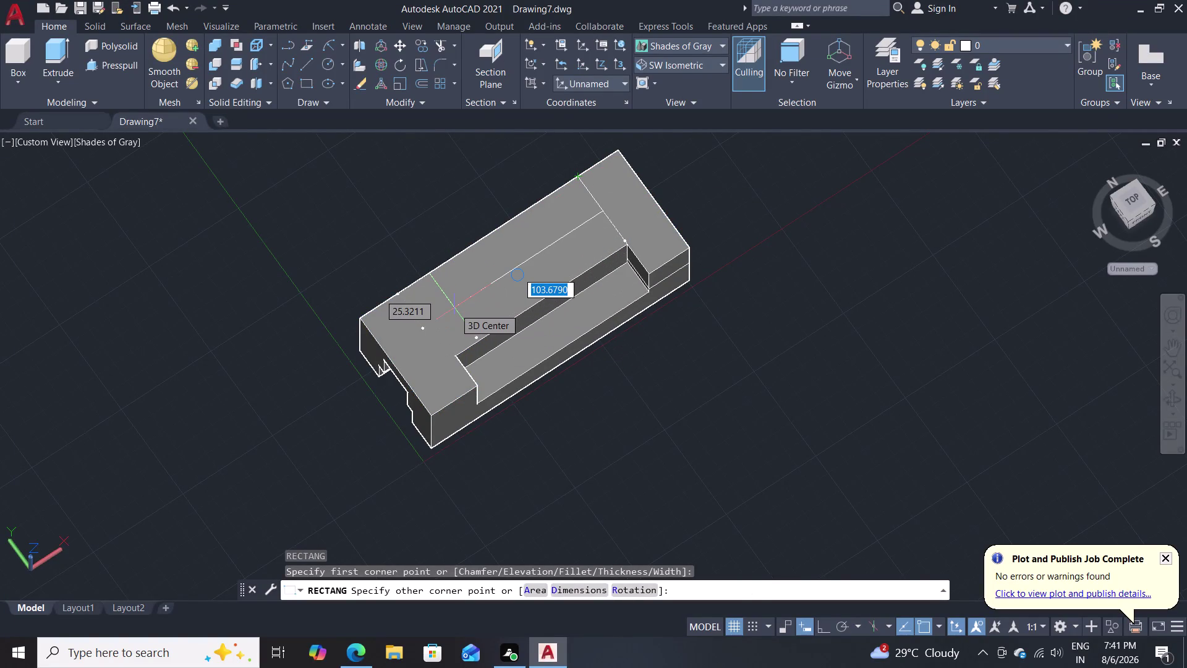
text(120)
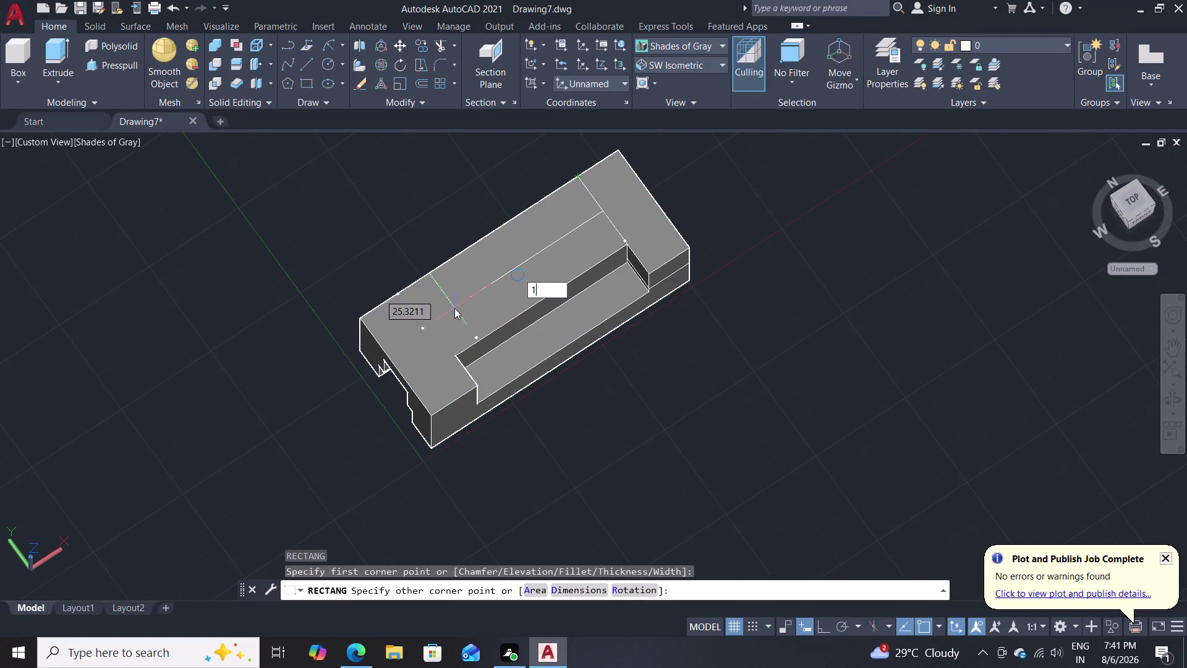
key(Tab)
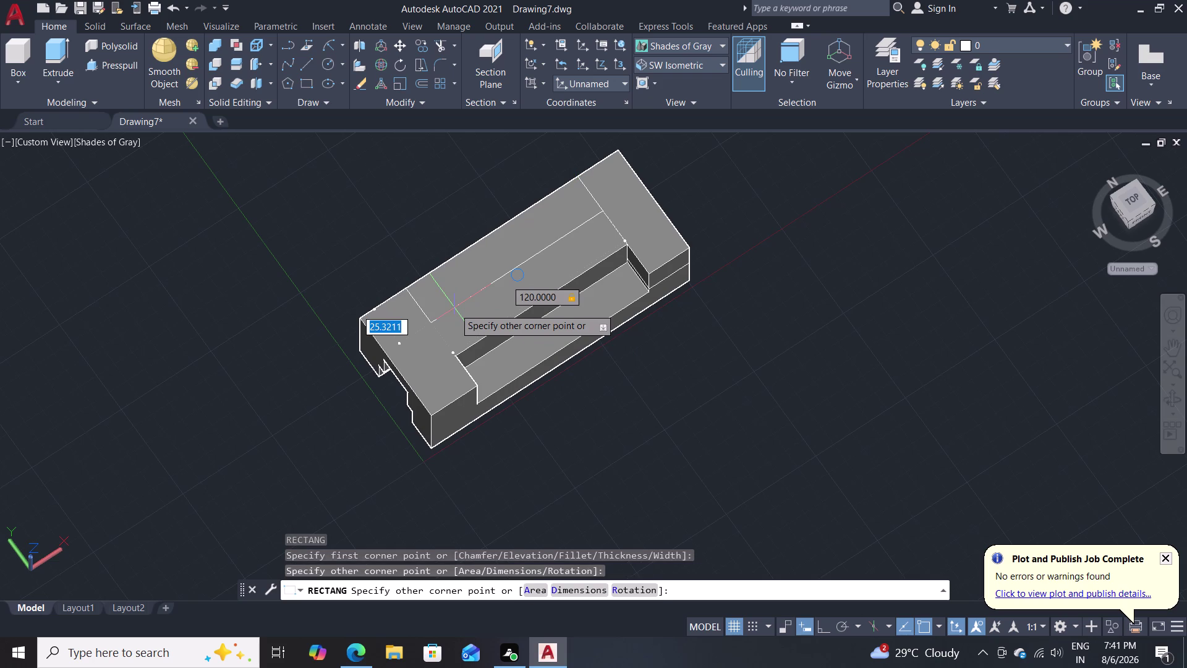
text(22)
key(Return)
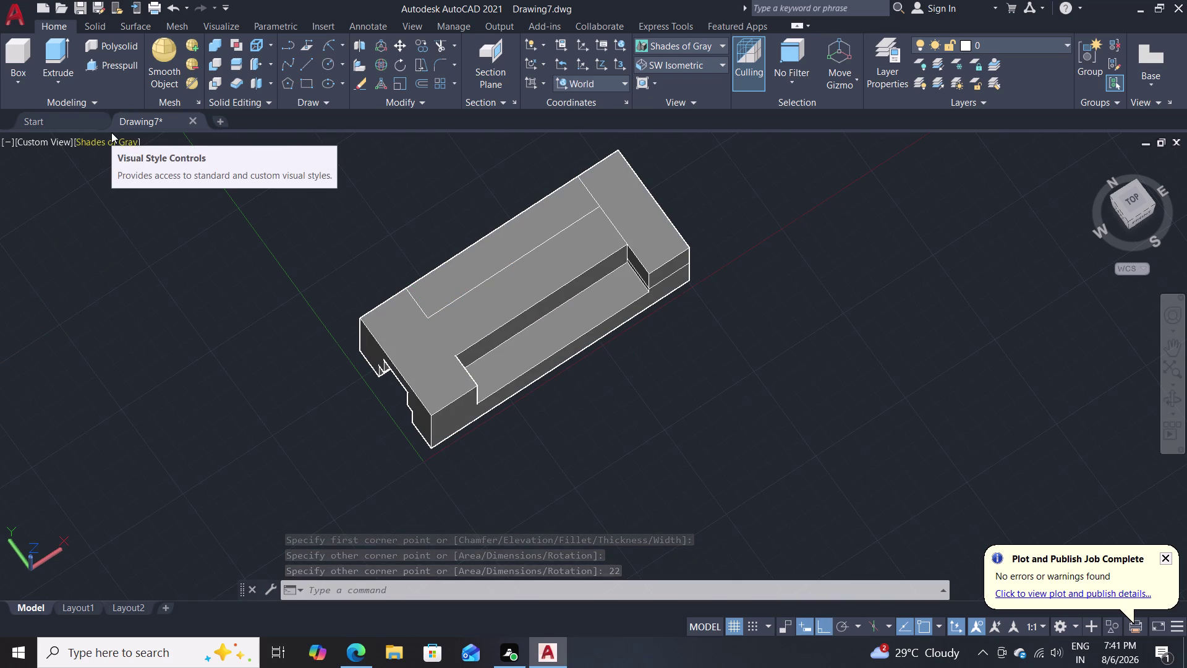
Press-pull the 120 by 22 rectangle 25 units down into the block's top.
click(99, 65)
click(475, 275)
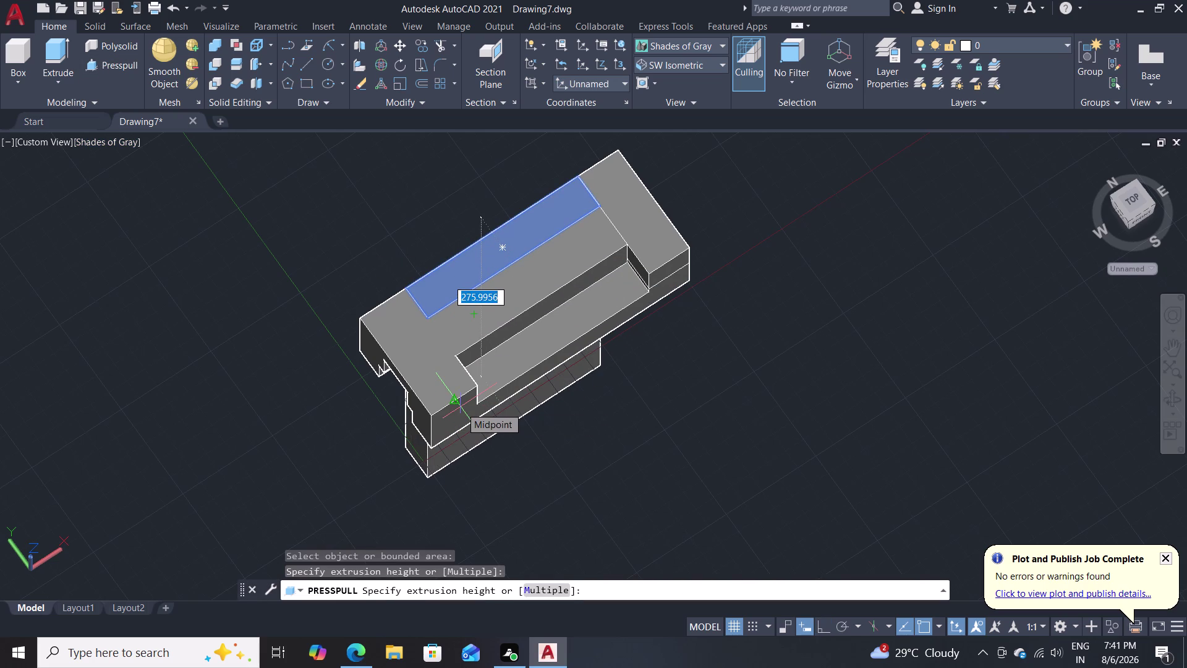
text(25)
key(Return)
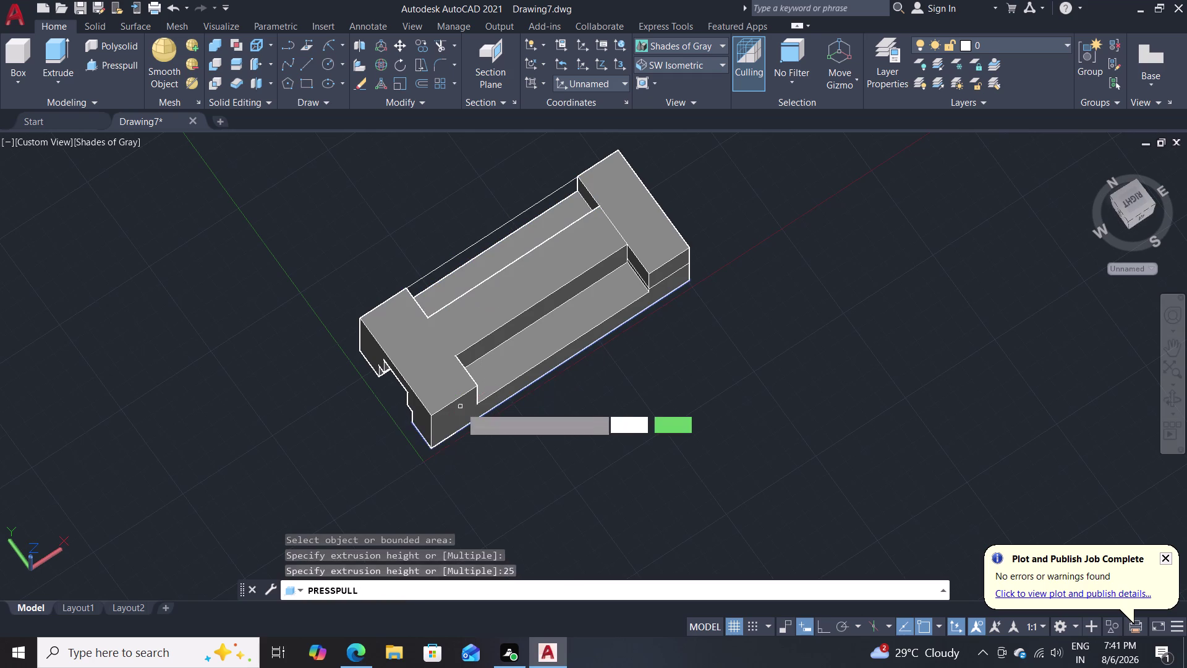
key(Escape)
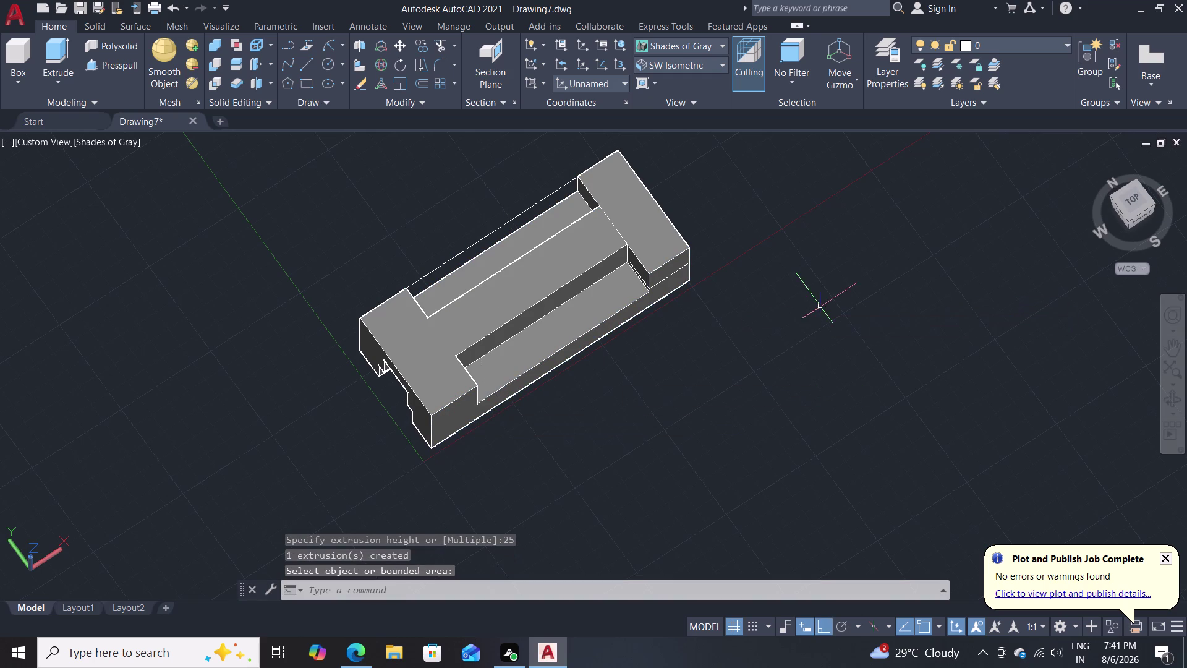
middle_drag(635, 440, 757, 366)
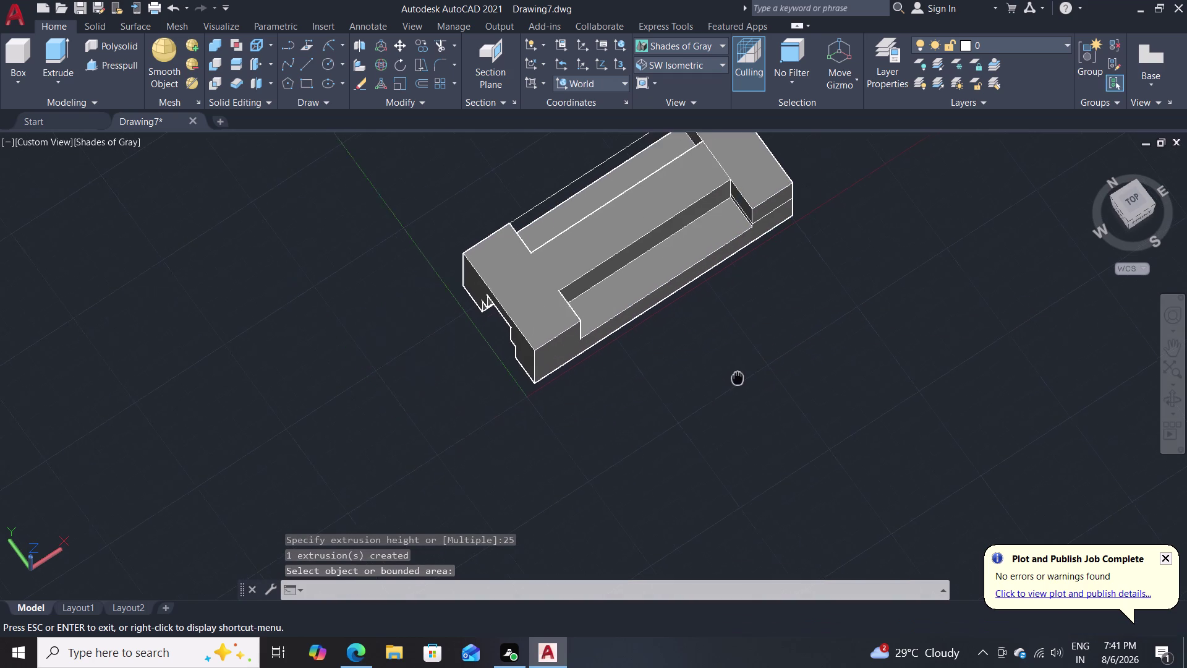
Orbit around the block from several sides to inspect the new 25-unit recess.
middle_drag(757, 366, 529, 444)
middle_drag(528, 430, 719, 306)
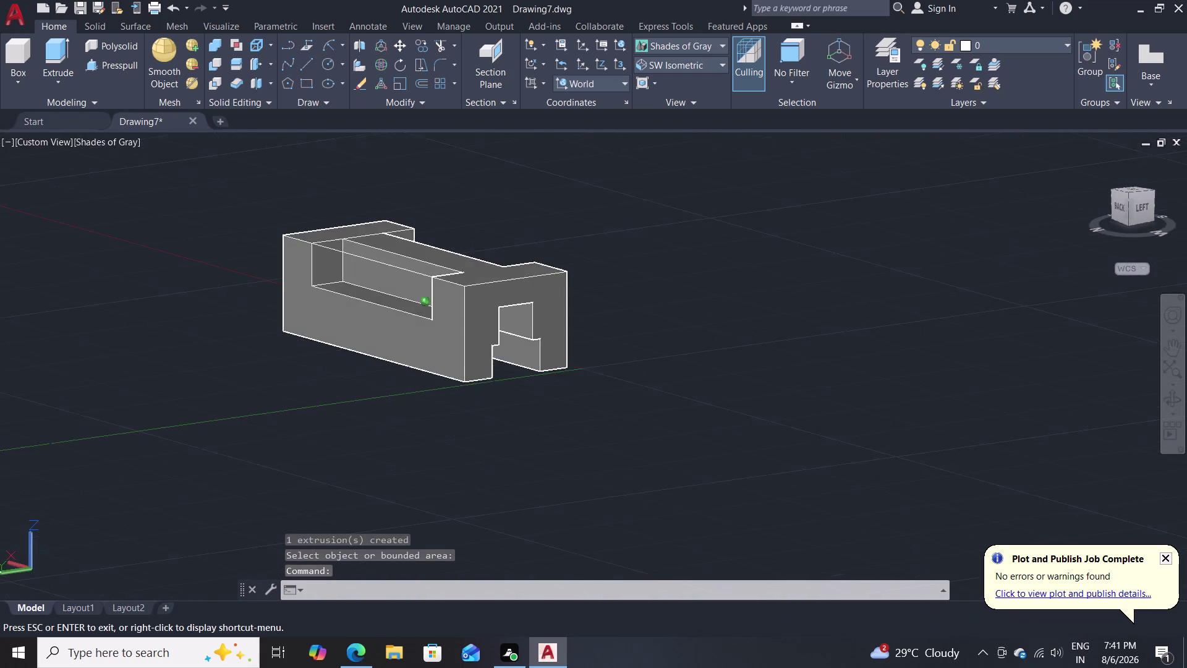
middle_drag(719, 306, 621, 350)
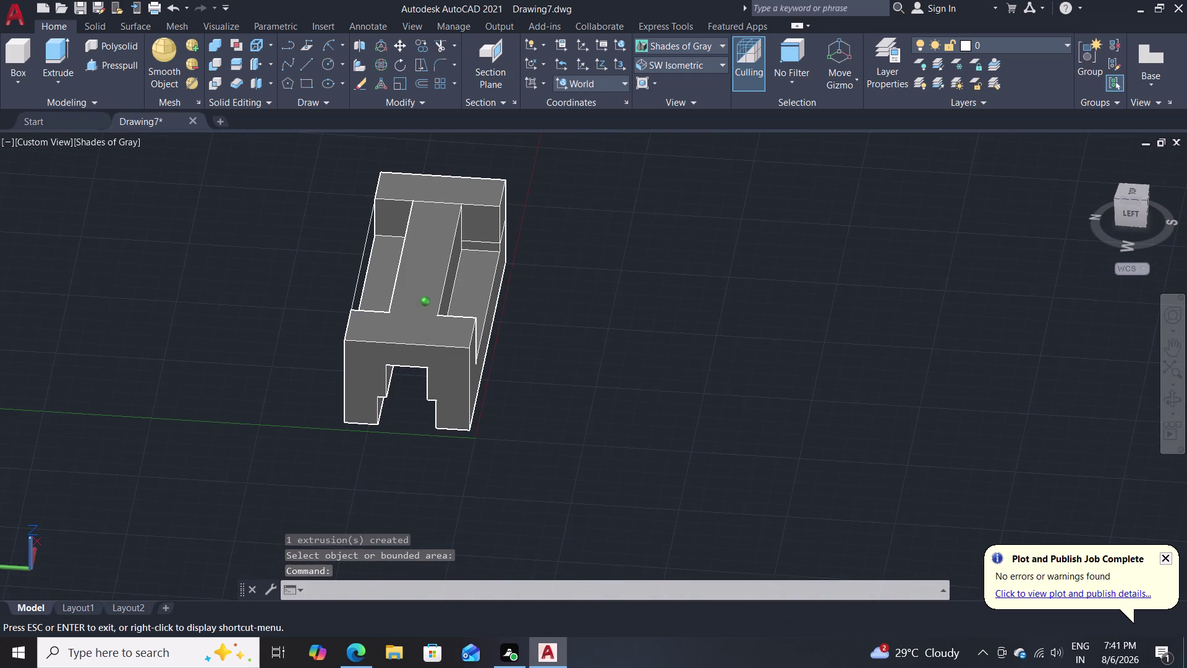
middle_drag(621, 350, 555, 388)
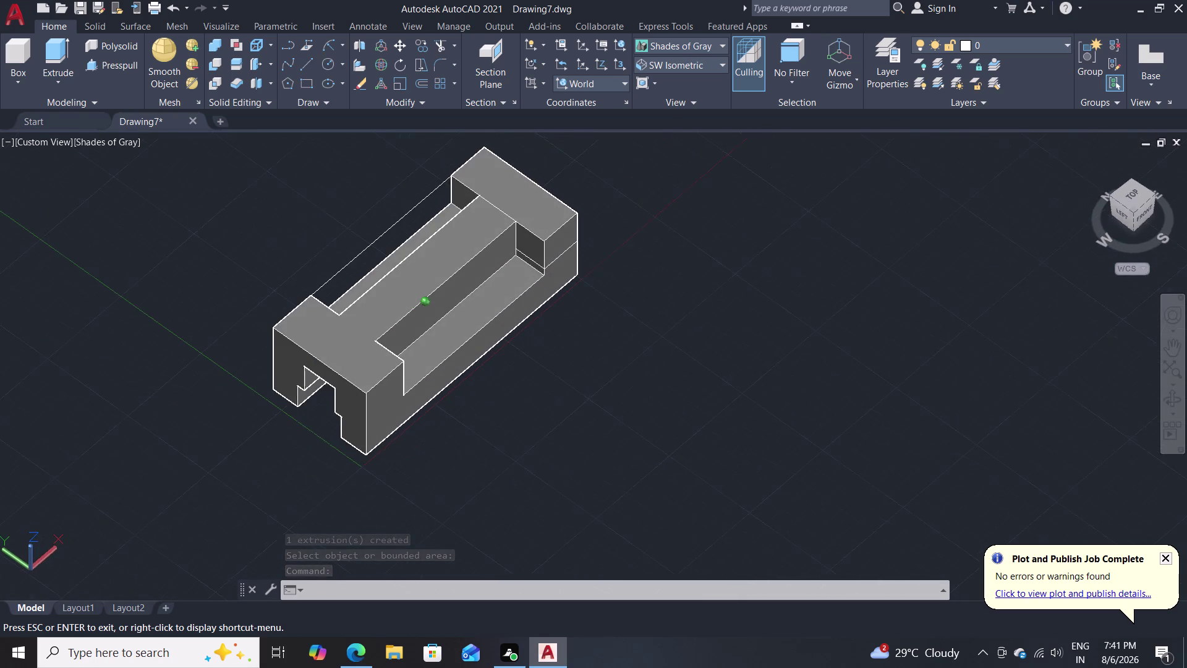
middle_drag(555, 389, 551, 383)
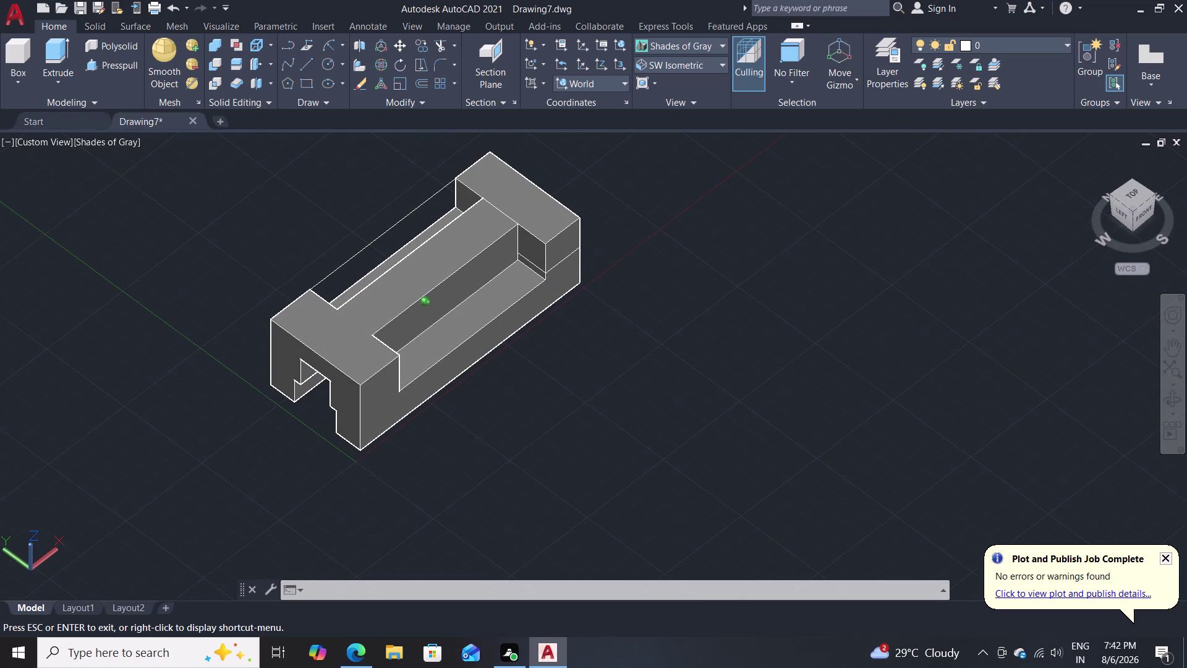
middle_drag(550, 383, 497, 344)
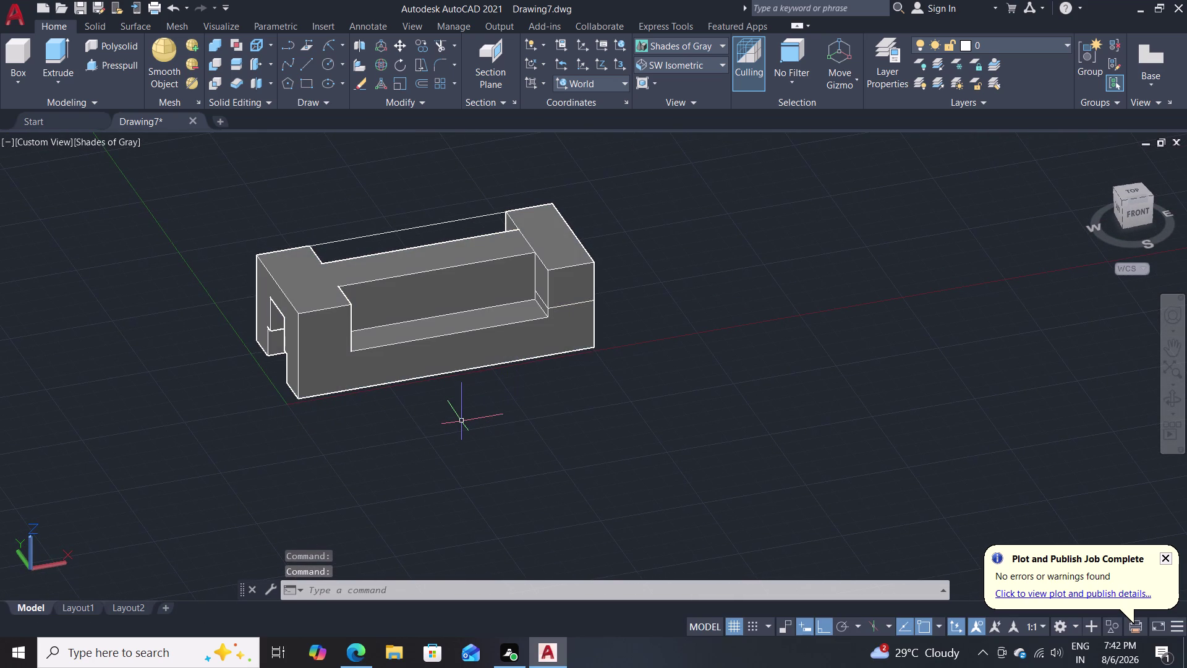
middle_drag(434, 483, 678, 485)
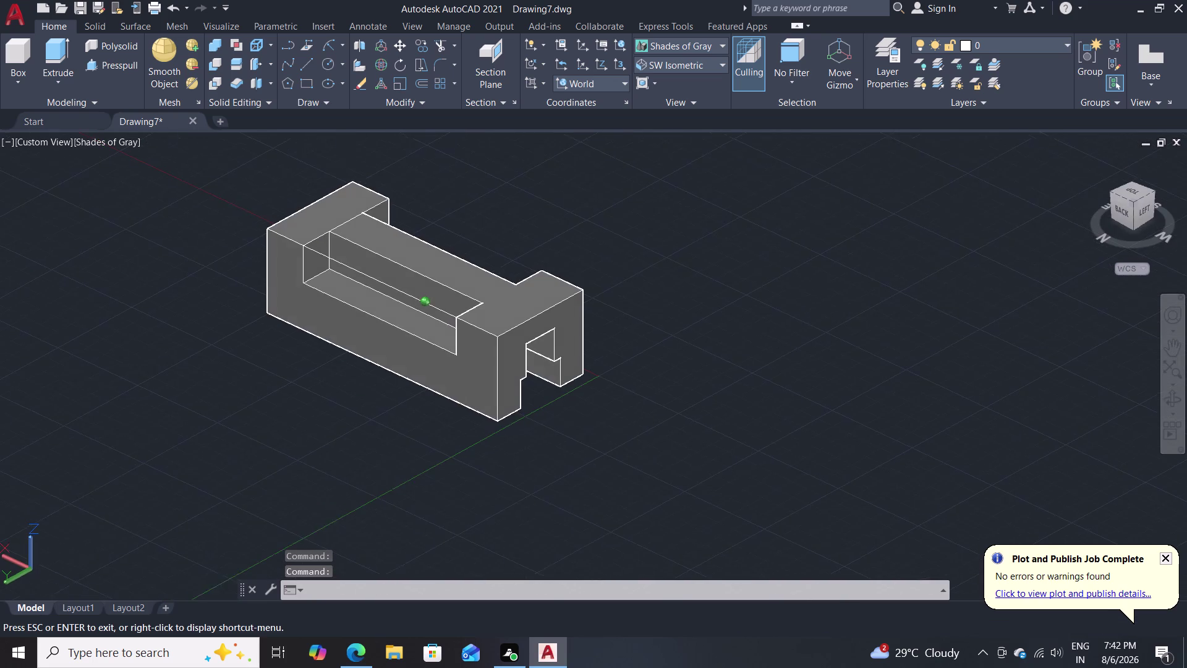
middle_drag(679, 484, 680, 486)
Erase the leftover rectangle polyline above the recess, choosing it via selection cycling.
key(e)
key(Return)
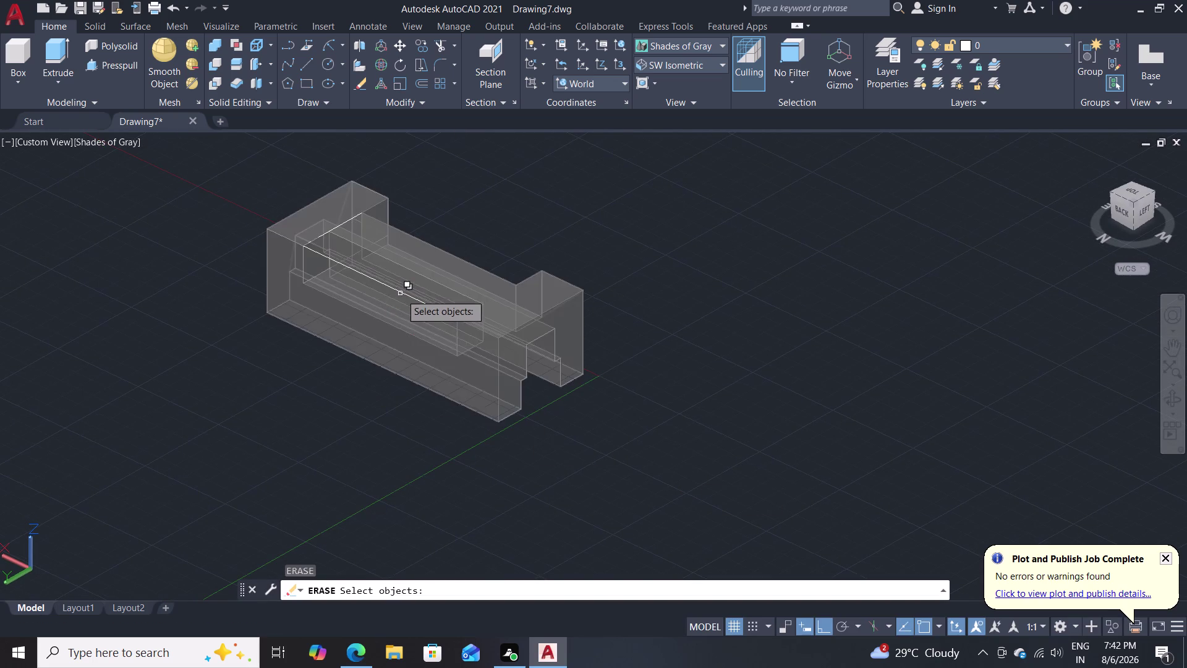
click(401, 294)
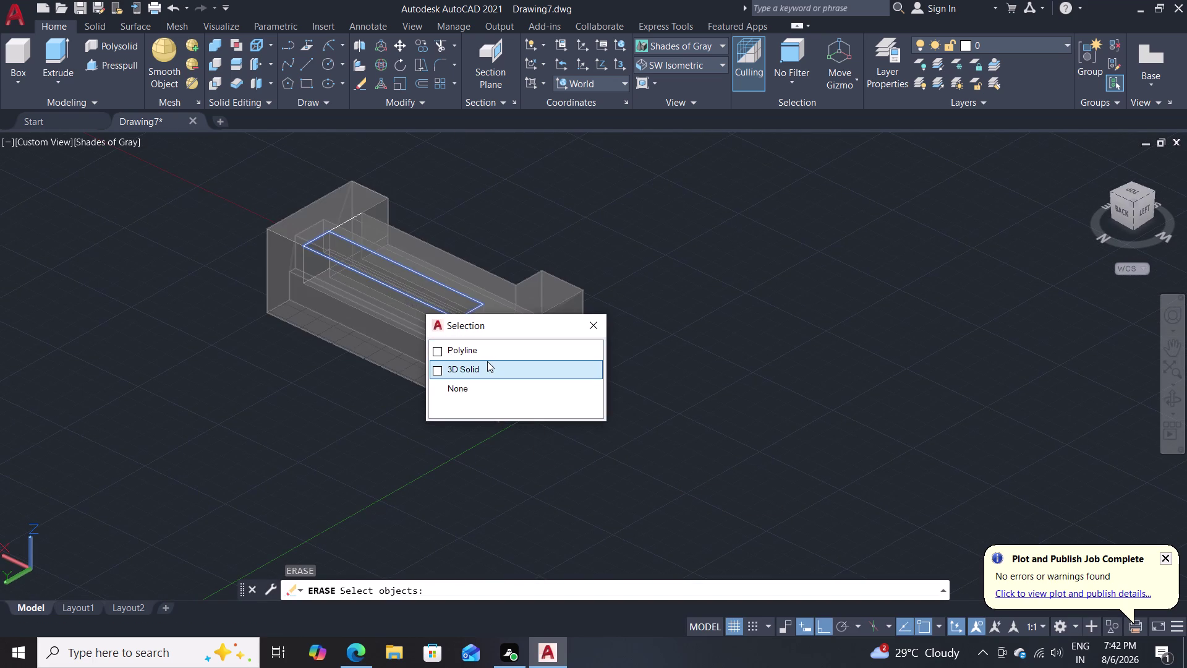
click(488, 352)
key(Return)
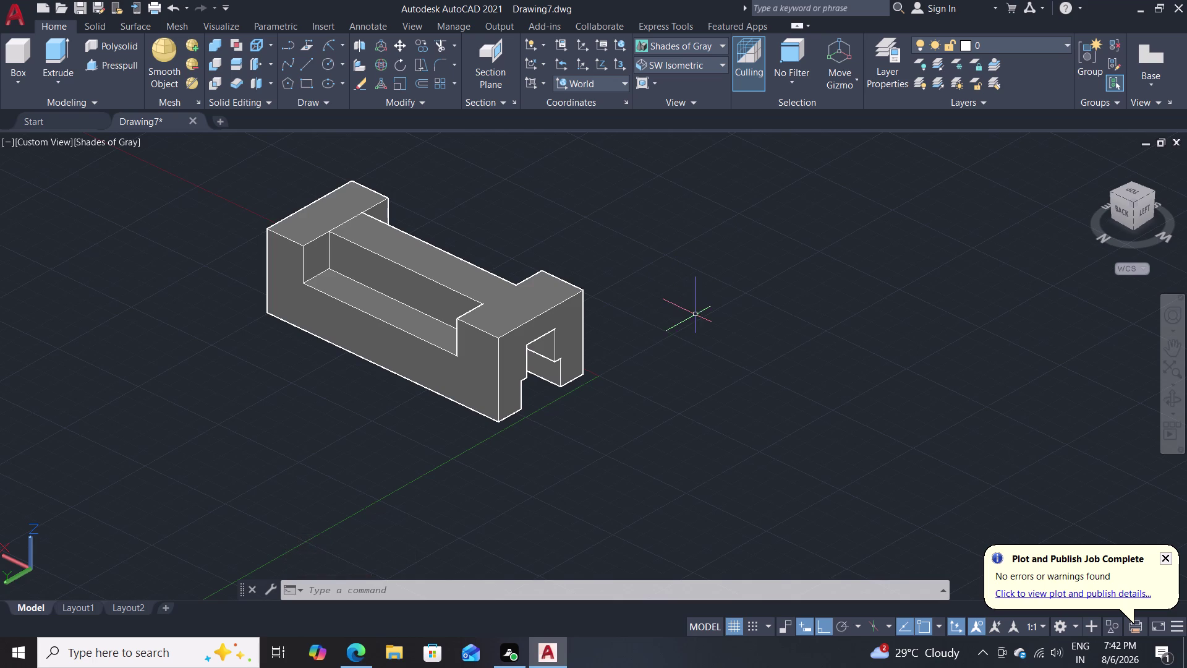
middle_drag(693, 315, 697, 317)
middle_drag(697, 317, 407, 325)
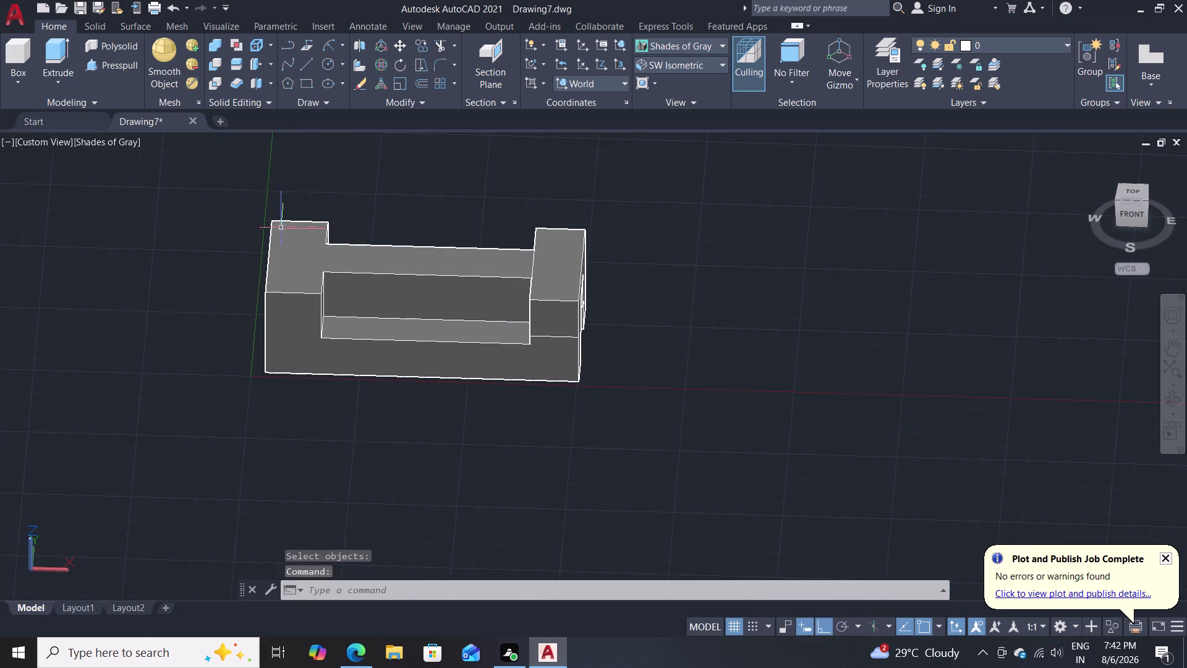
Try press-pulling the top and front faces, then undo the unwanted pull.
click(104, 62)
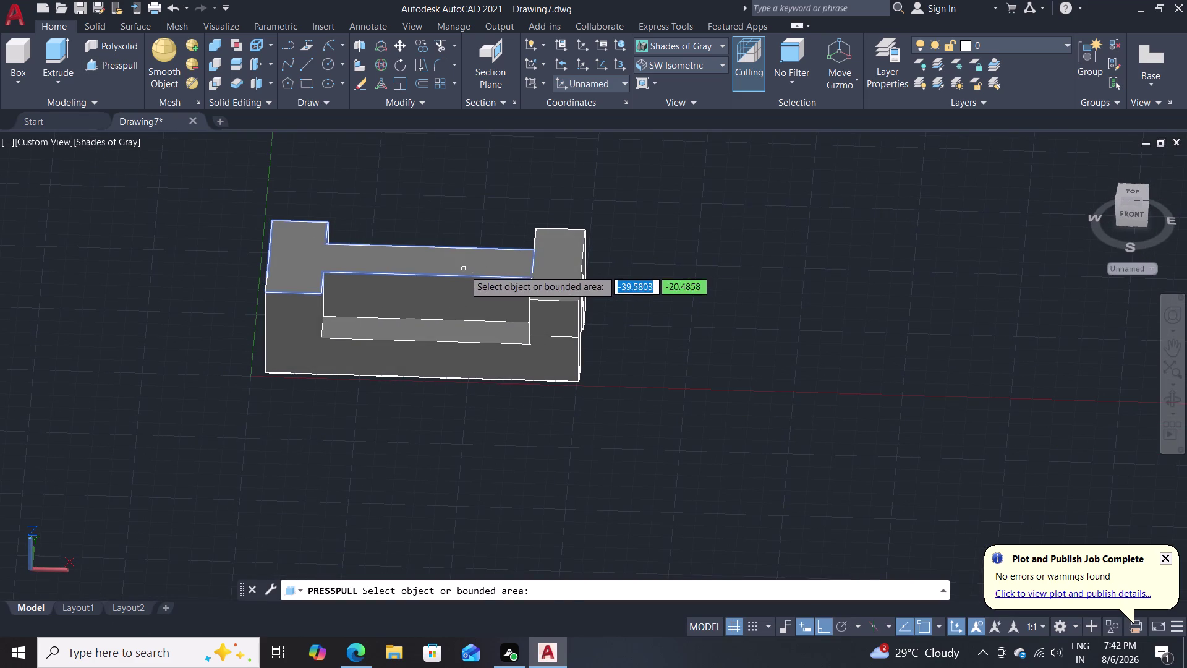
click(464, 267)
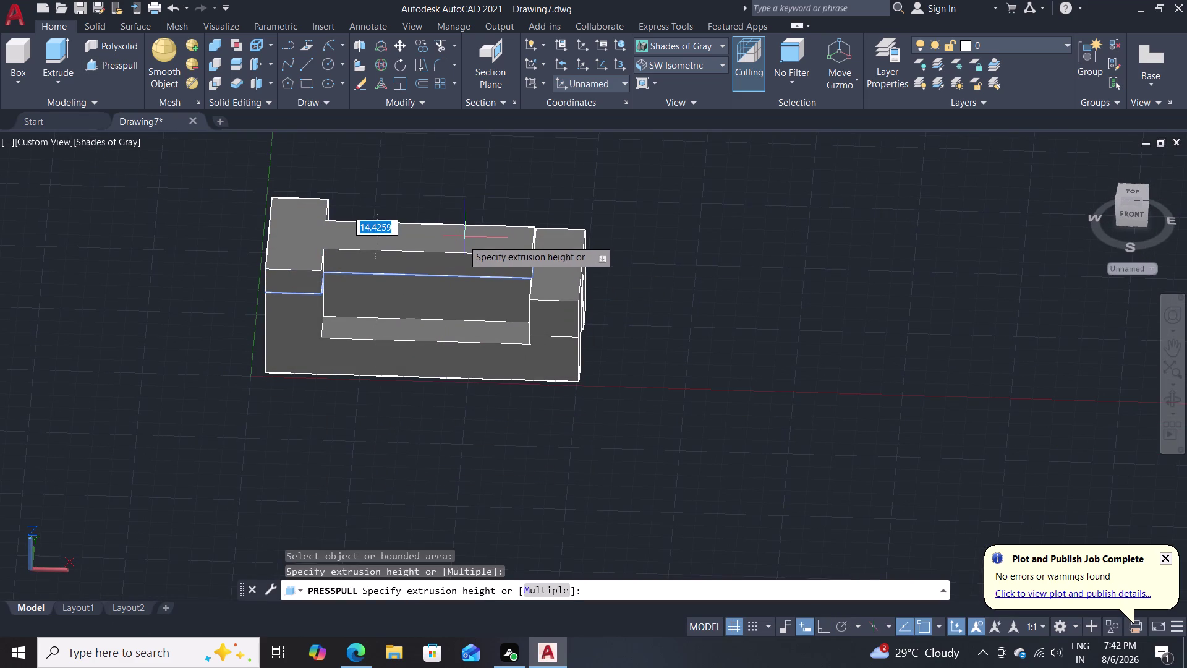
key(Escape)
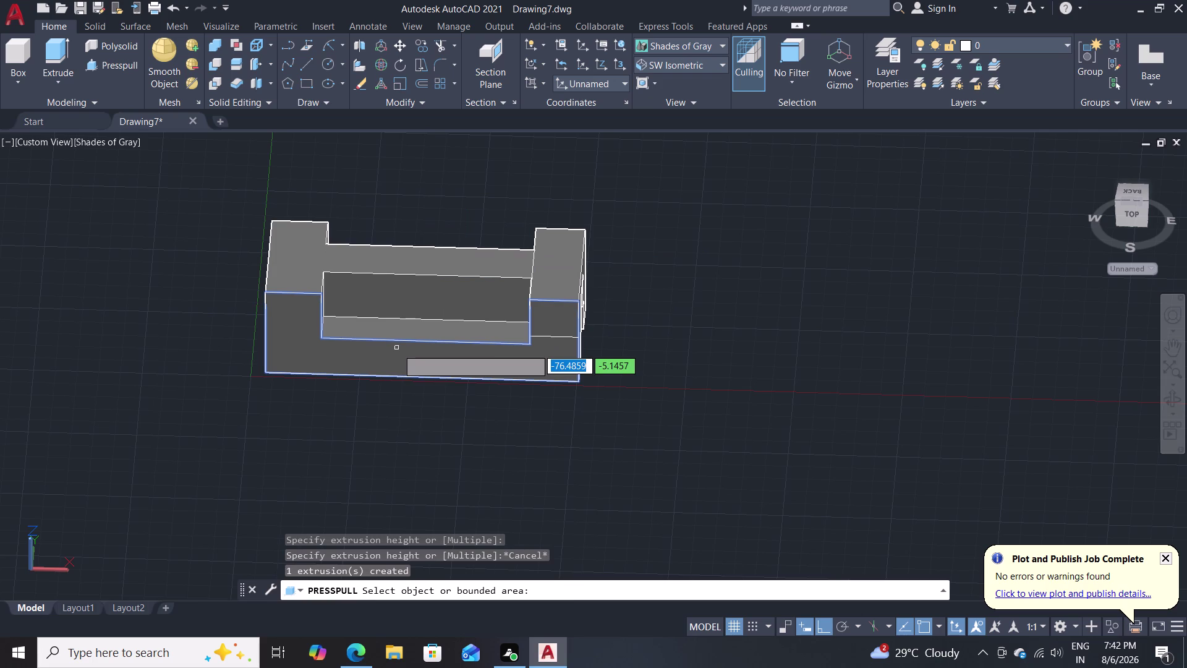
click(366, 256)
click(427, 515)
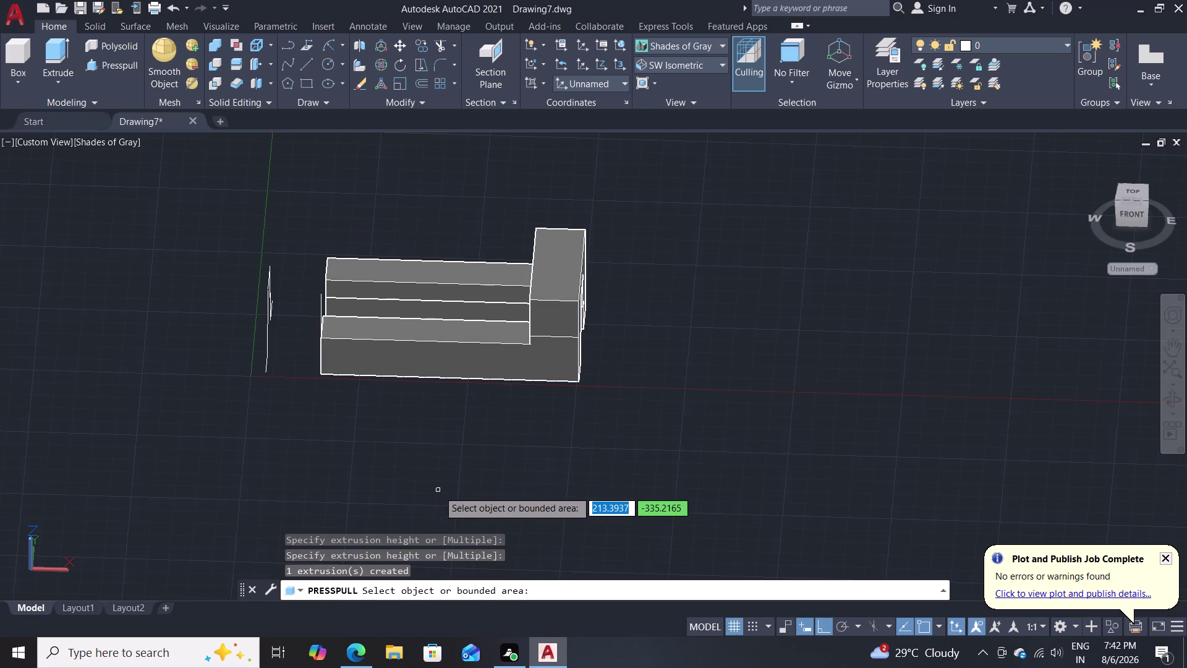
key(ctrl+z)
key(Escape)
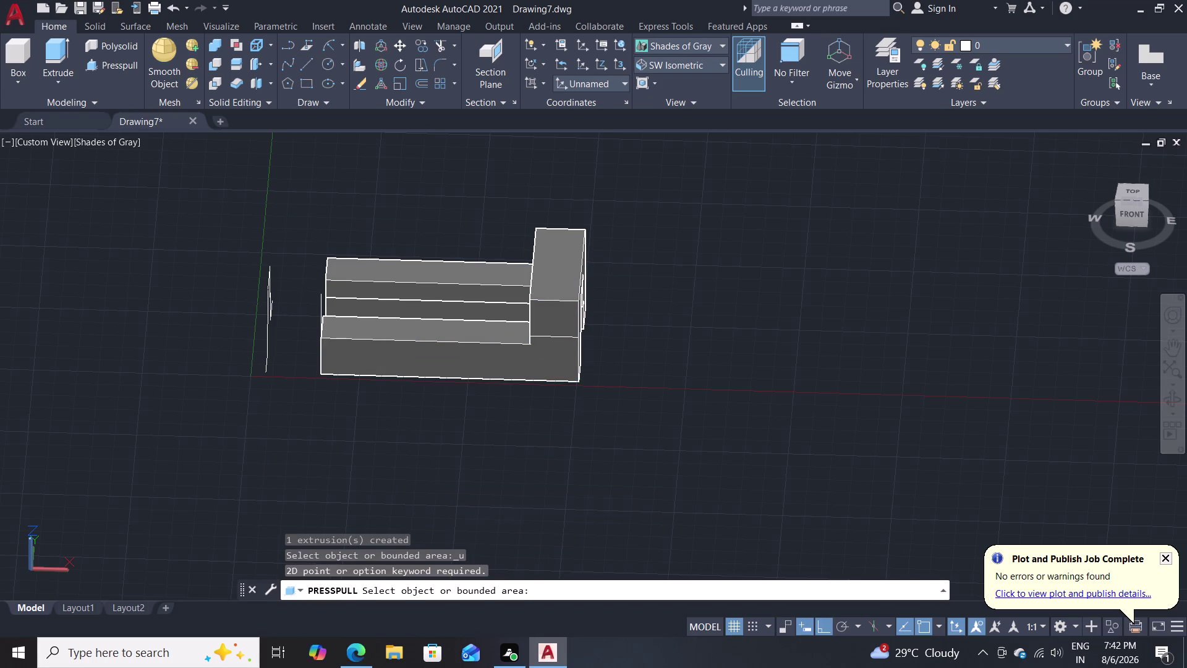
key(ctrl+z)
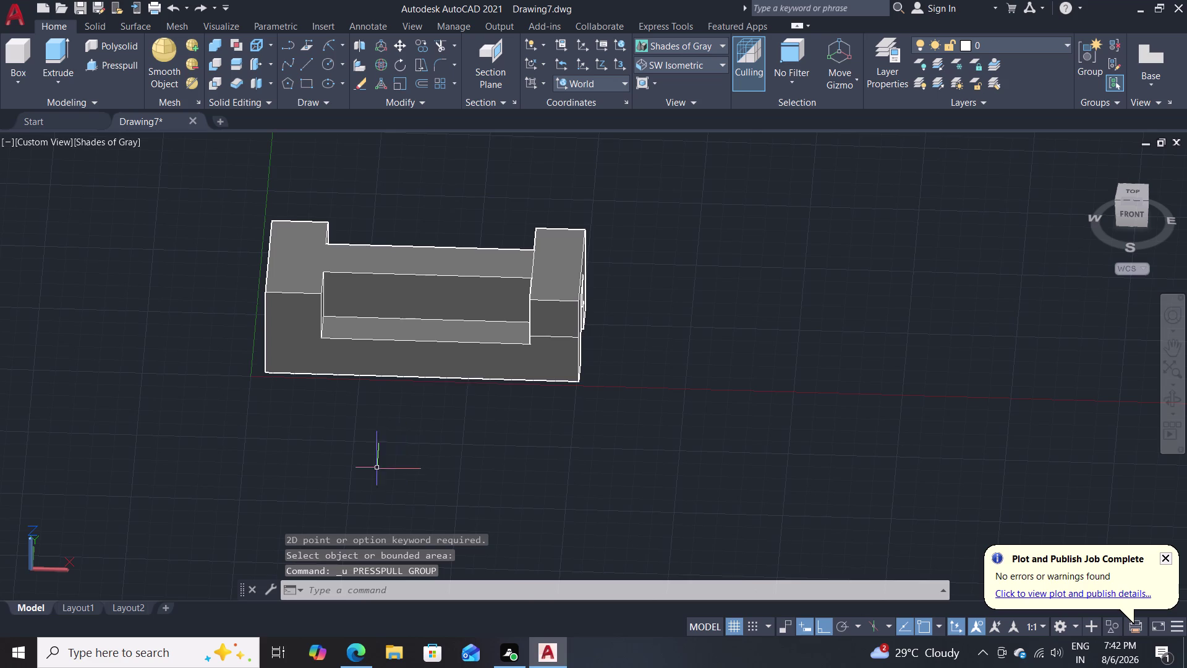
scroll(up, 3)
middle_drag(325, 416, 339, 547)
Draw a short vertical line up from the channel's inner corner.
scroll(up, 3)
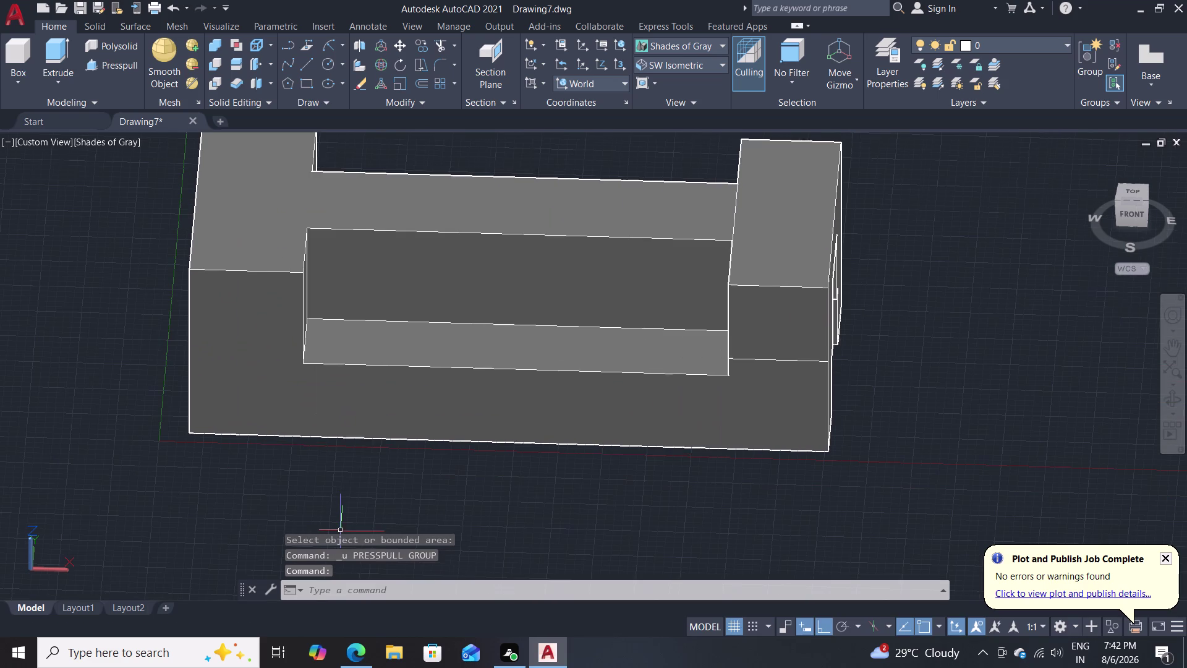
key(l)
key(Return)
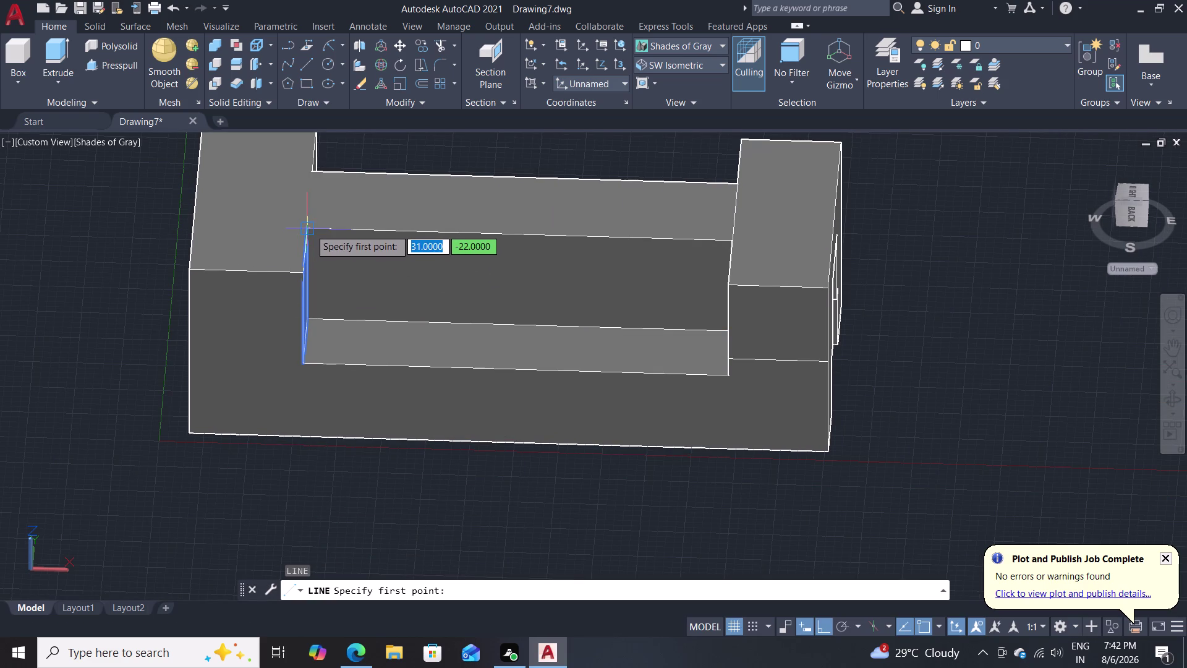
click(309, 227)
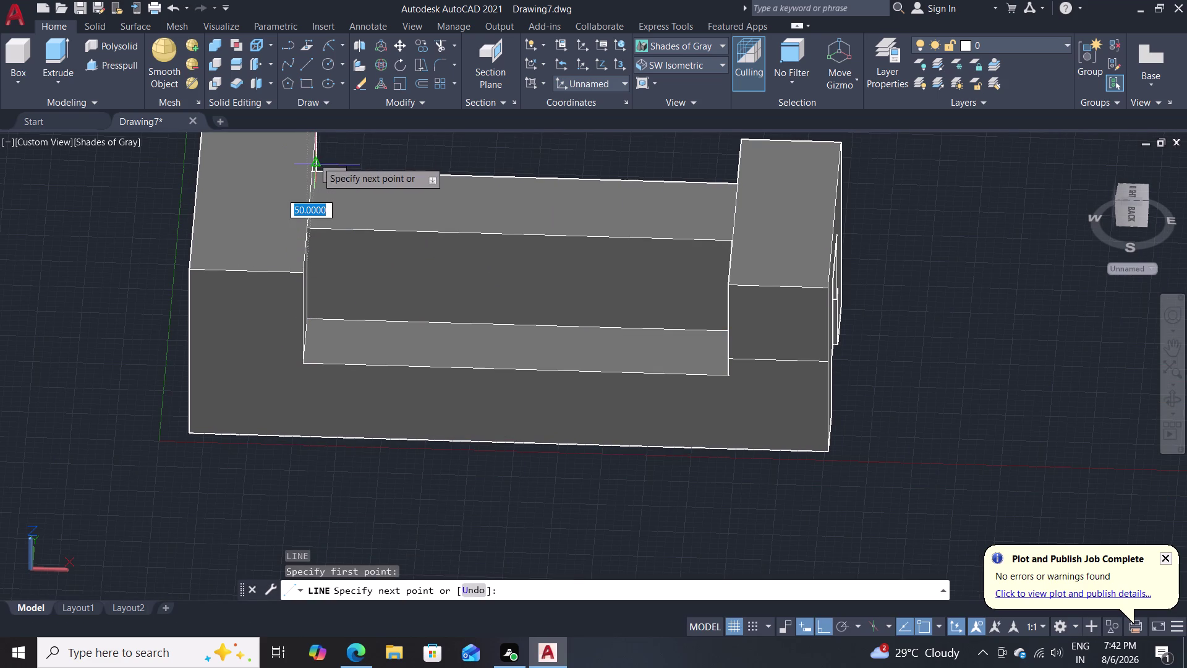
scroll(up, 3)
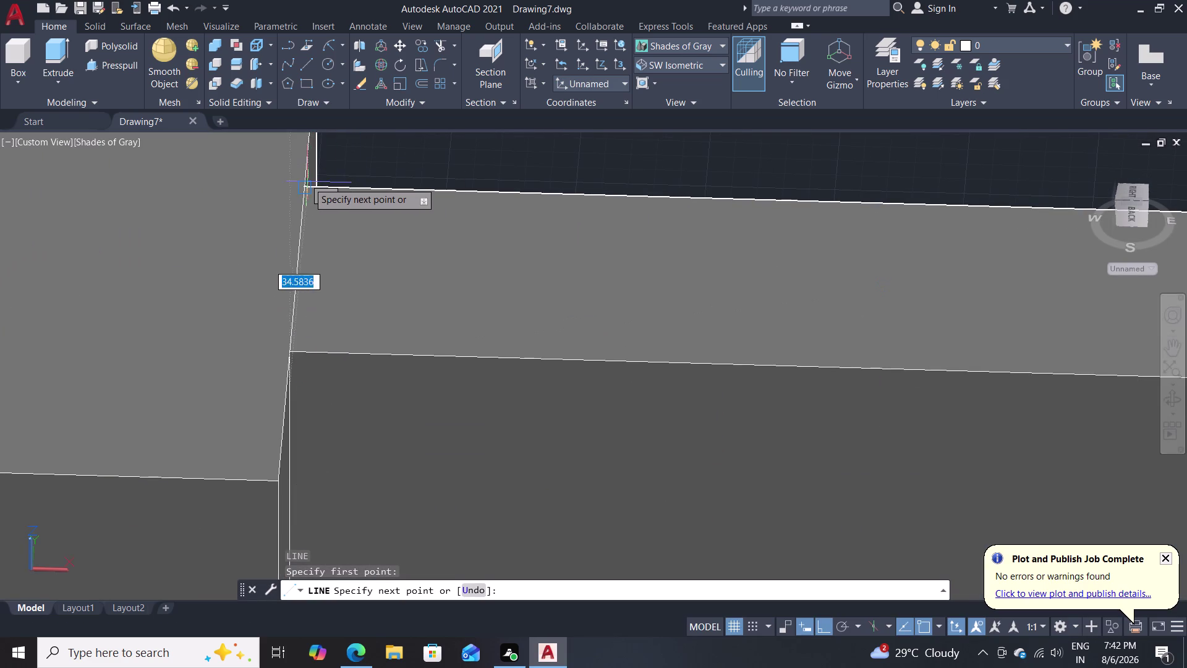
click(303, 182)
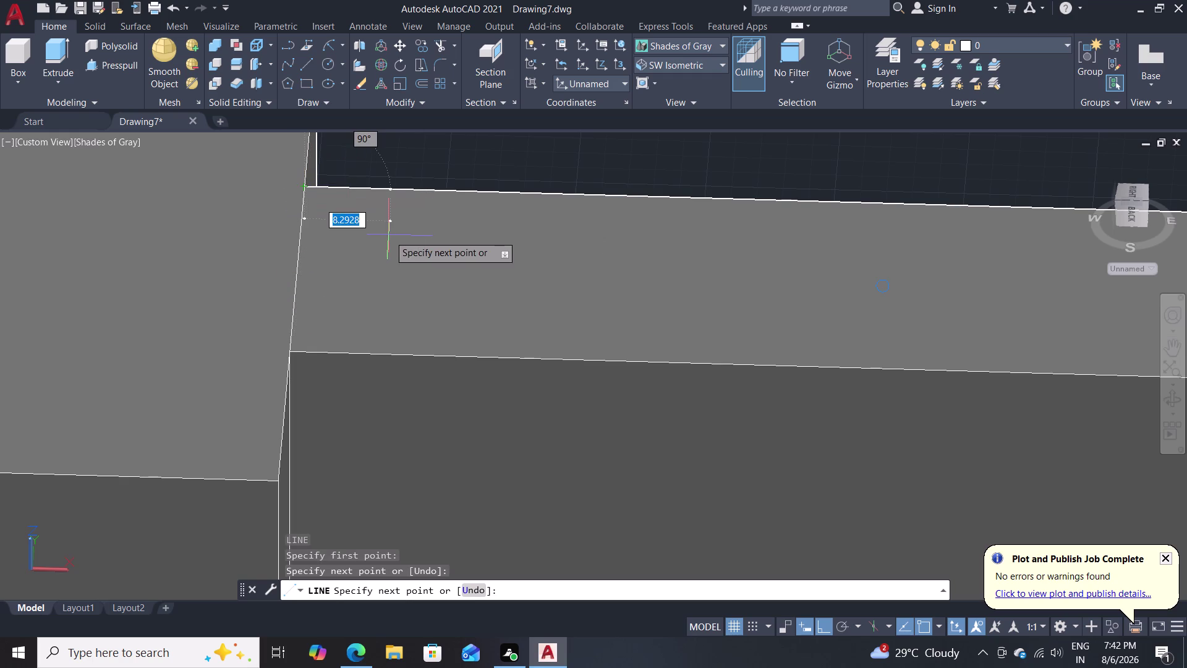
key(Escape)
scroll(down, 3)
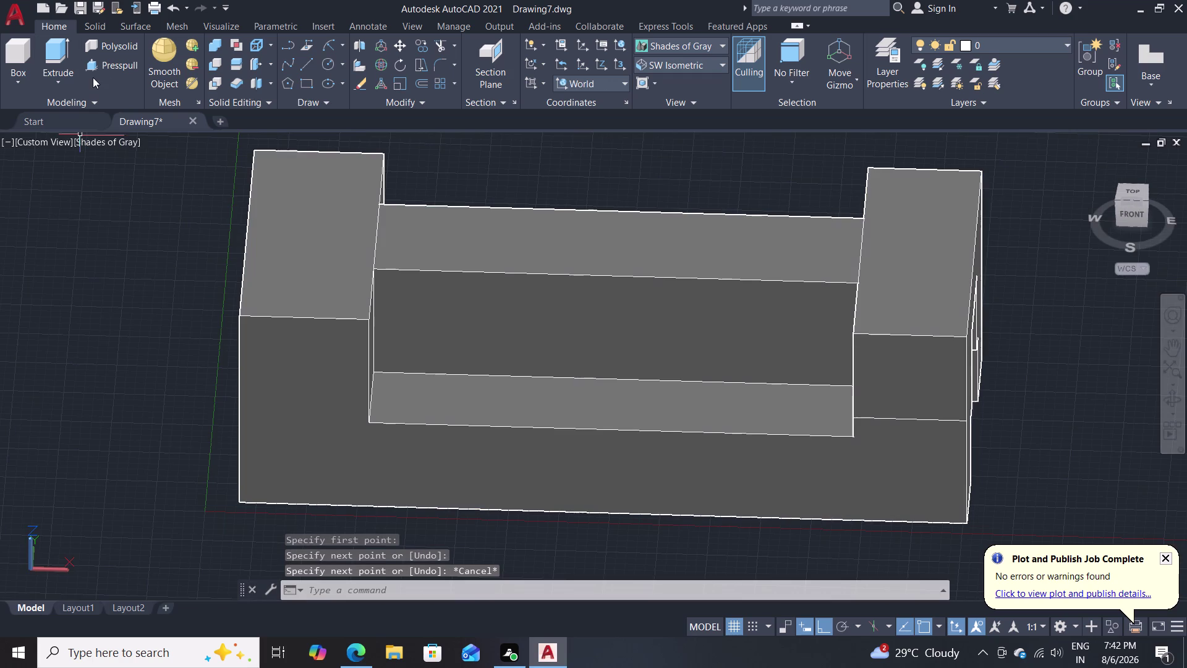
click(125, 58)
Press-pull the back wall's top face downward to add a second, lower step.
click(493, 238)
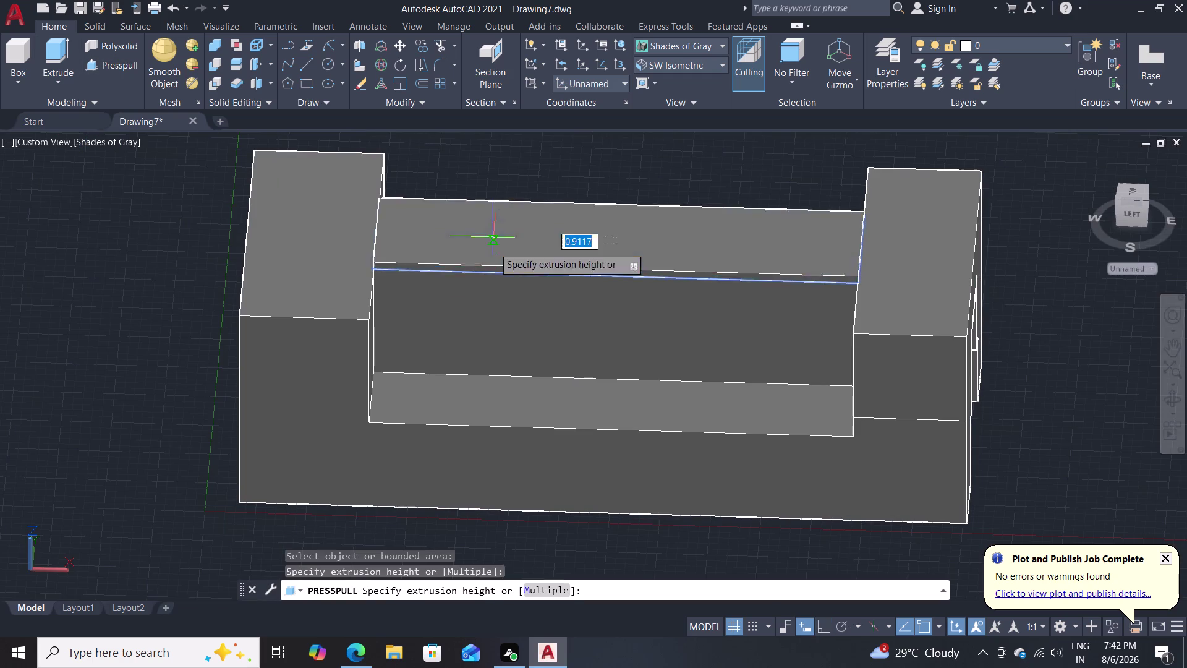
click(499, 555)
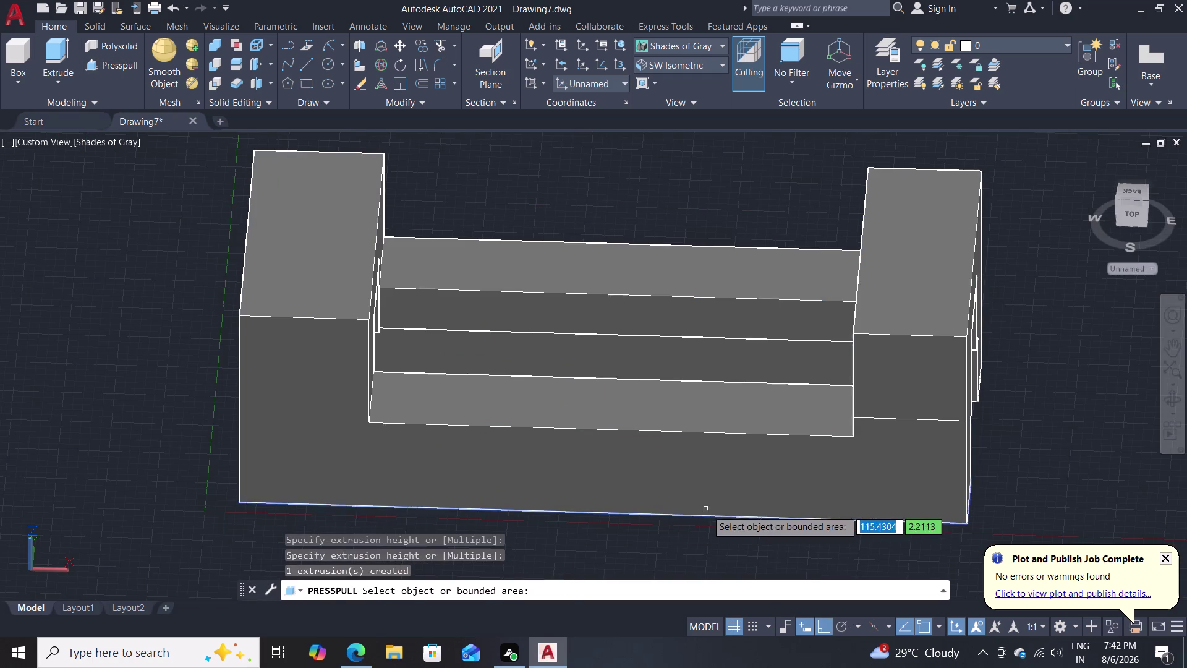
scroll(down, 3)
scroll(up, 3)
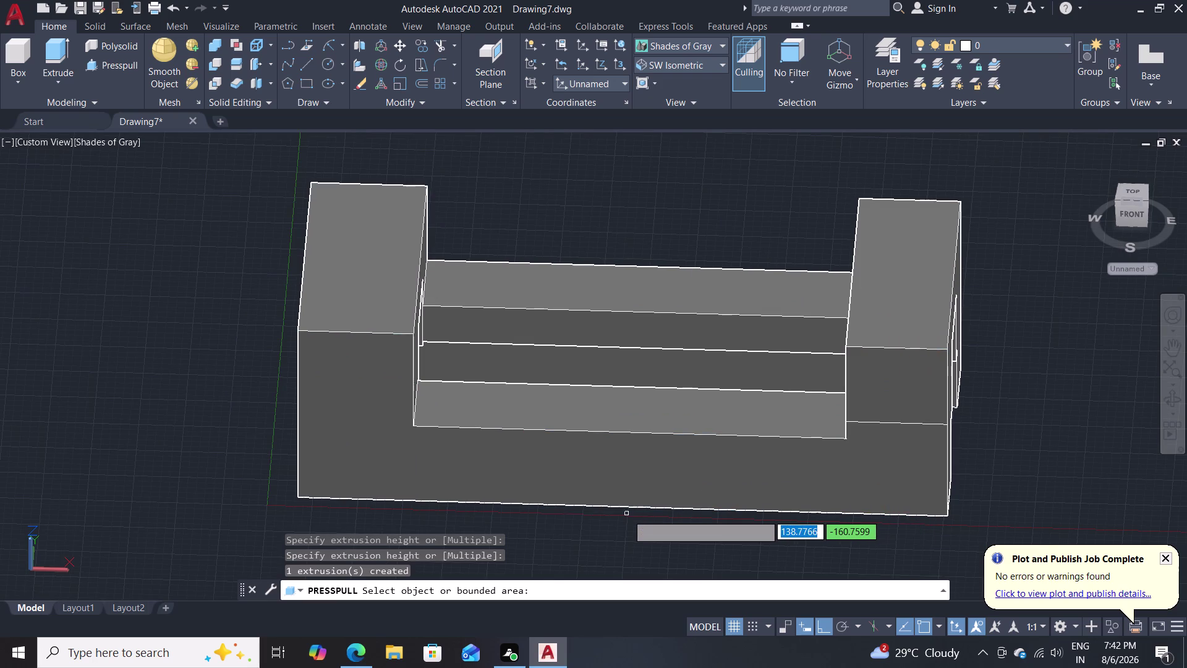
key(Escape)
Start an erase, then cancel it without removing anything.
key(e)
key(Return)
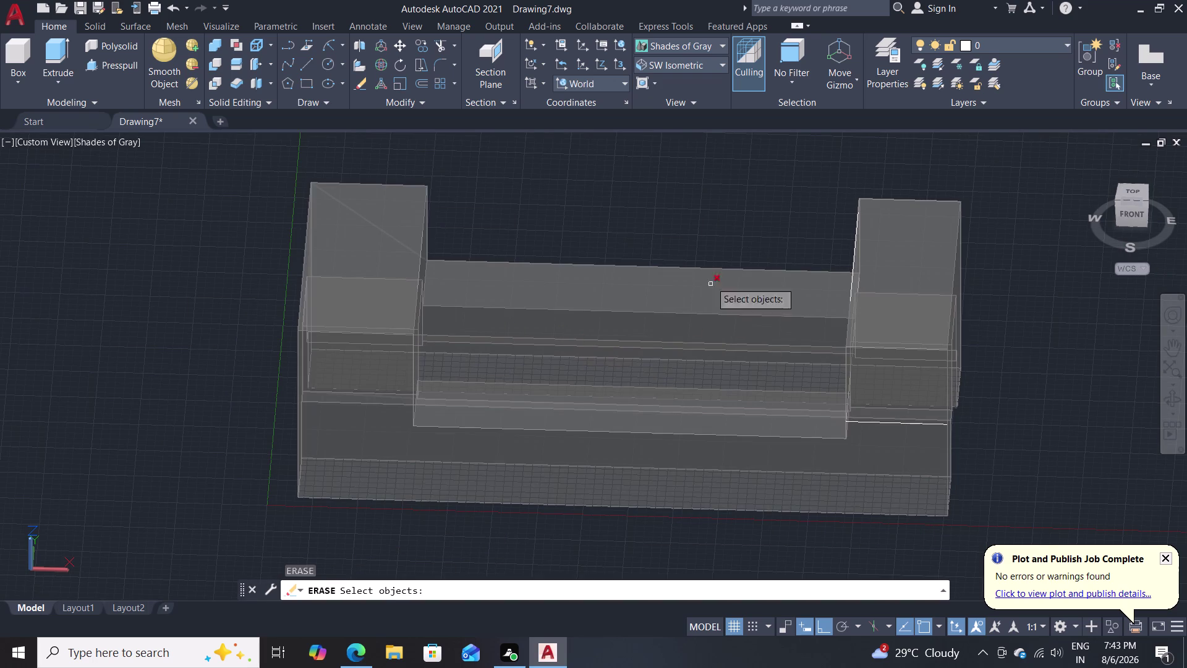
key(Escape)
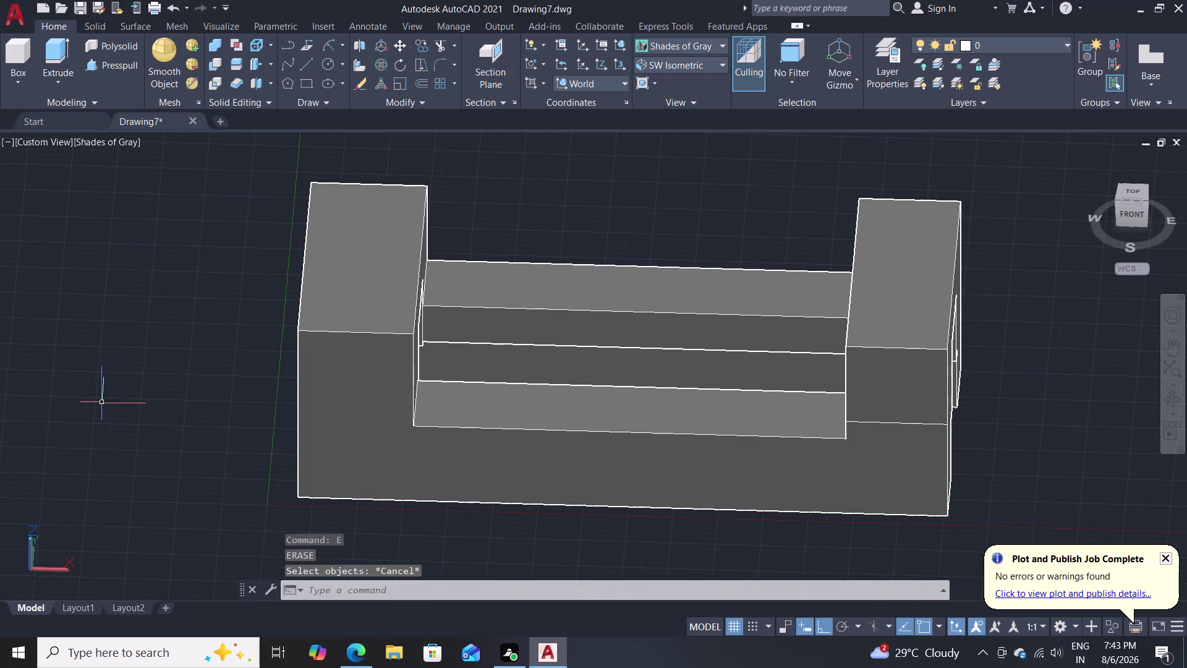
middle_drag(147, 420, 310, 442)
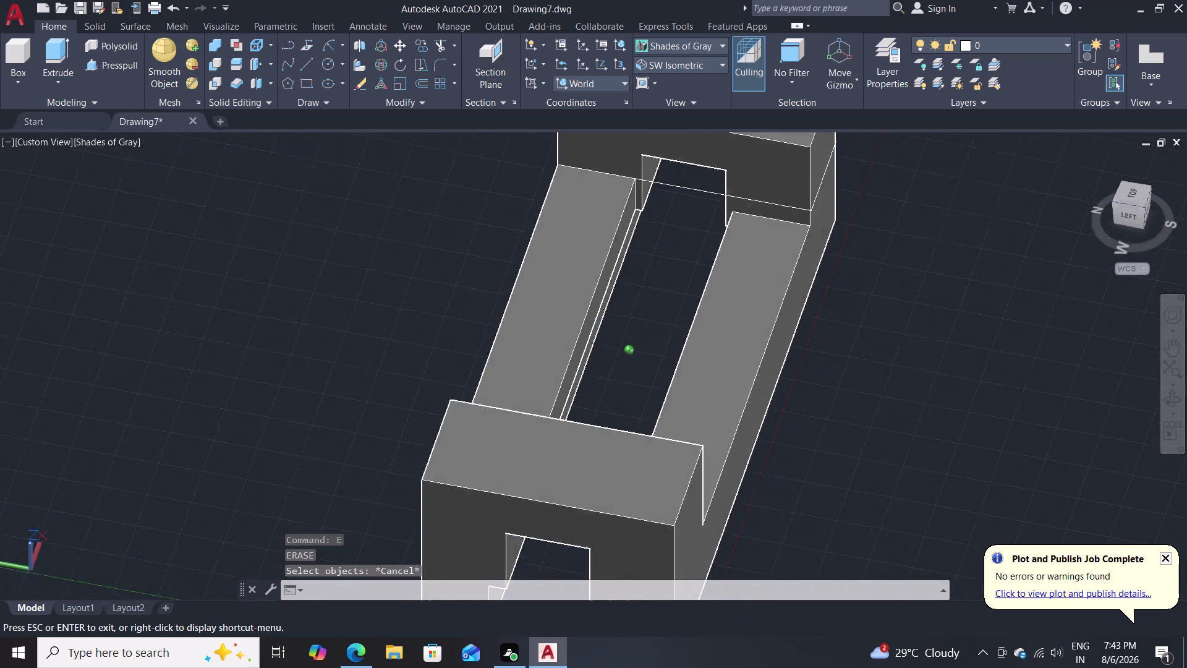
middle_drag(310, 442, 261, 396)
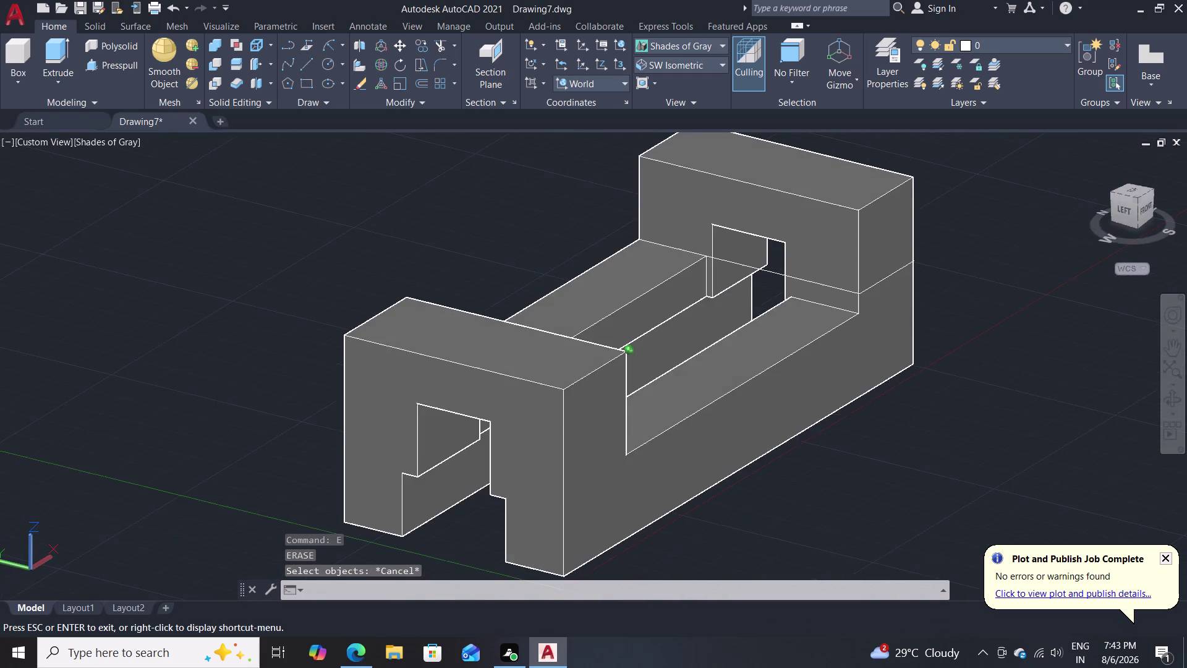
middle_drag(261, 397, 257, 433)
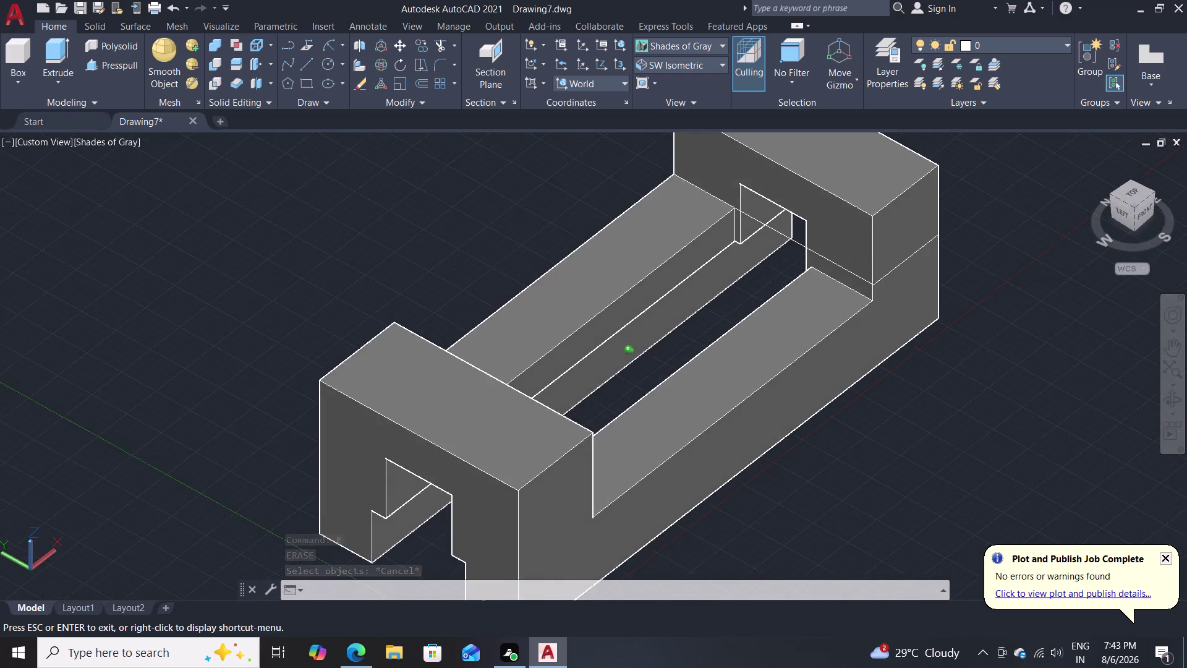
middle_drag(257, 433, 235, 390)
middle_drag(231, 385, 205, 363)
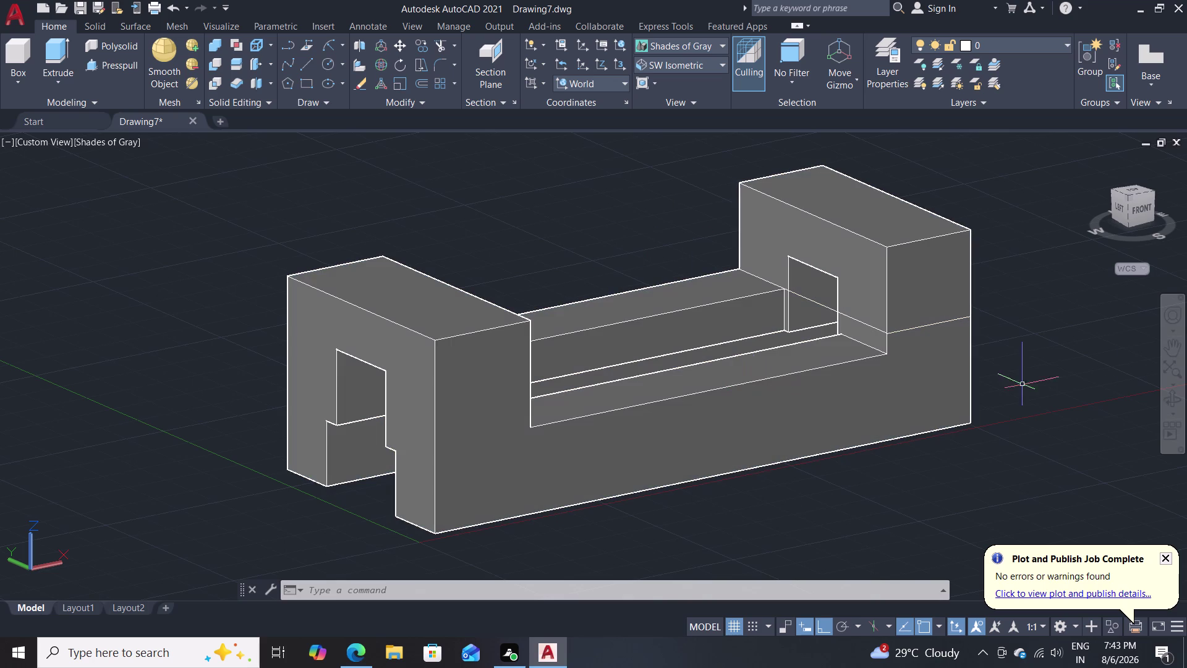
middle_drag(868, 473, 860, 536)
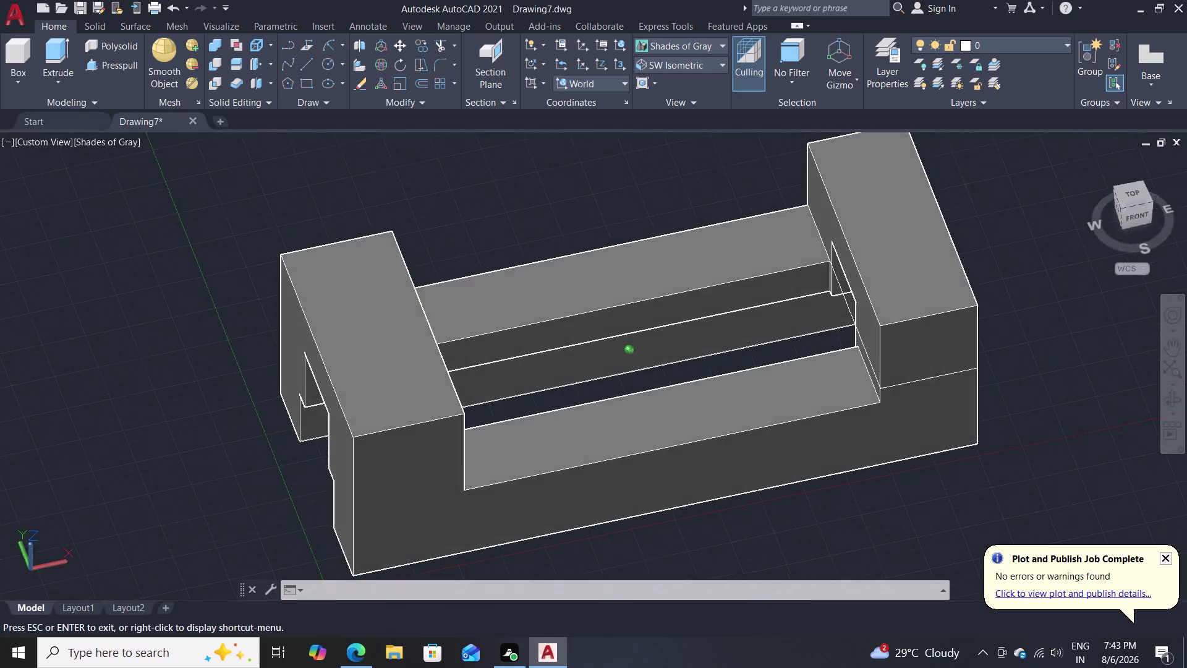
middle_drag(859, 536, 973, 524)
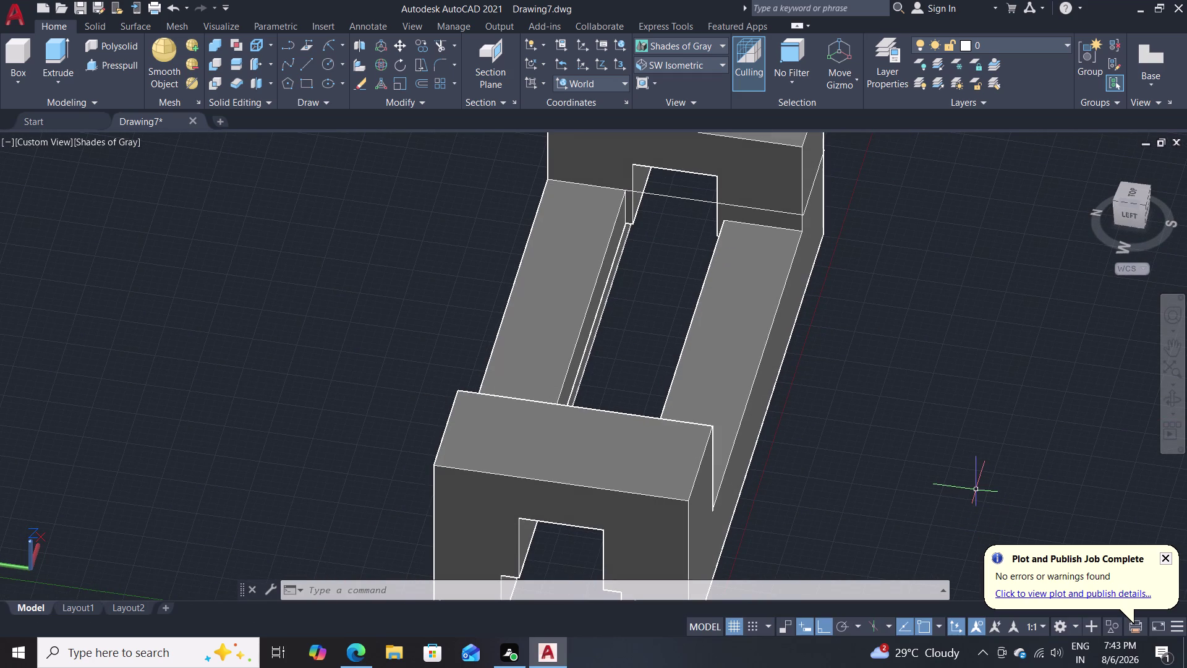
middle_drag(881, 399, 800, 482)
middle_drag(794, 487, 795, 341)
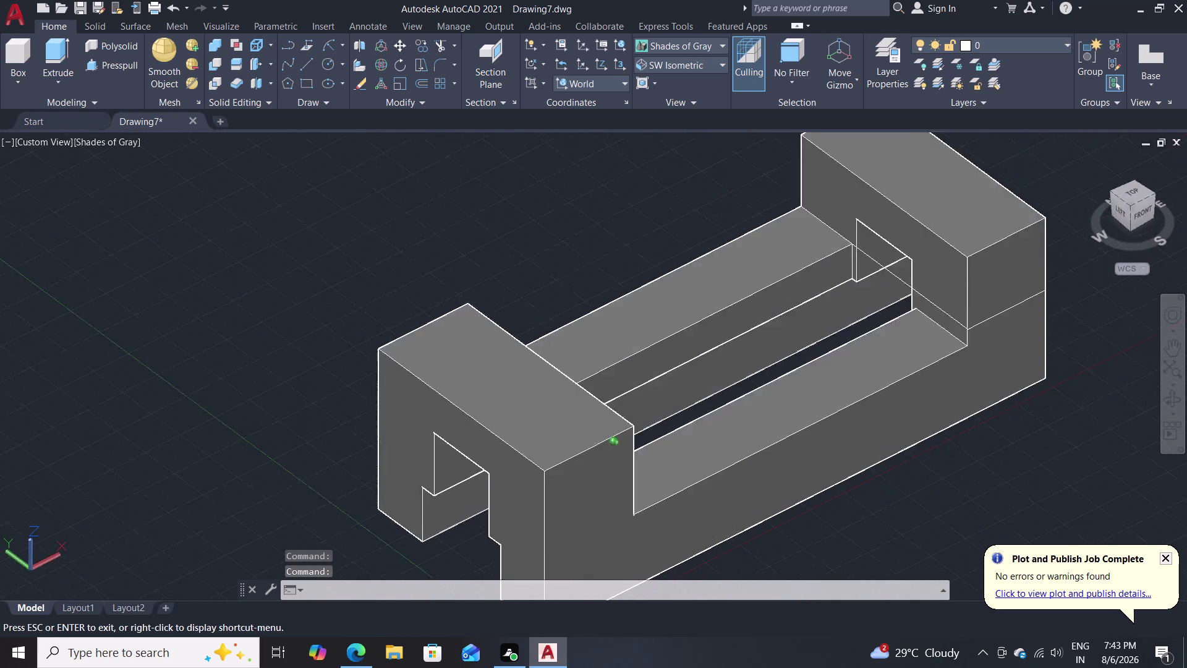
middle_drag(795, 341, 830, 302)
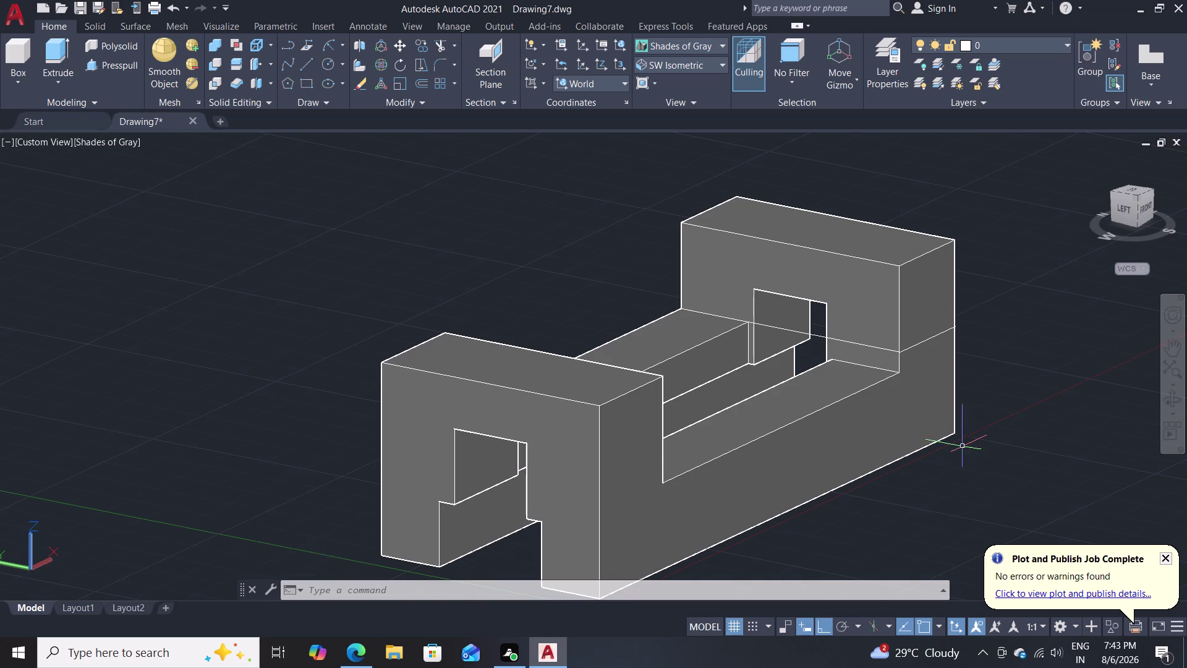
middle_drag(885, 502, 992, 462)
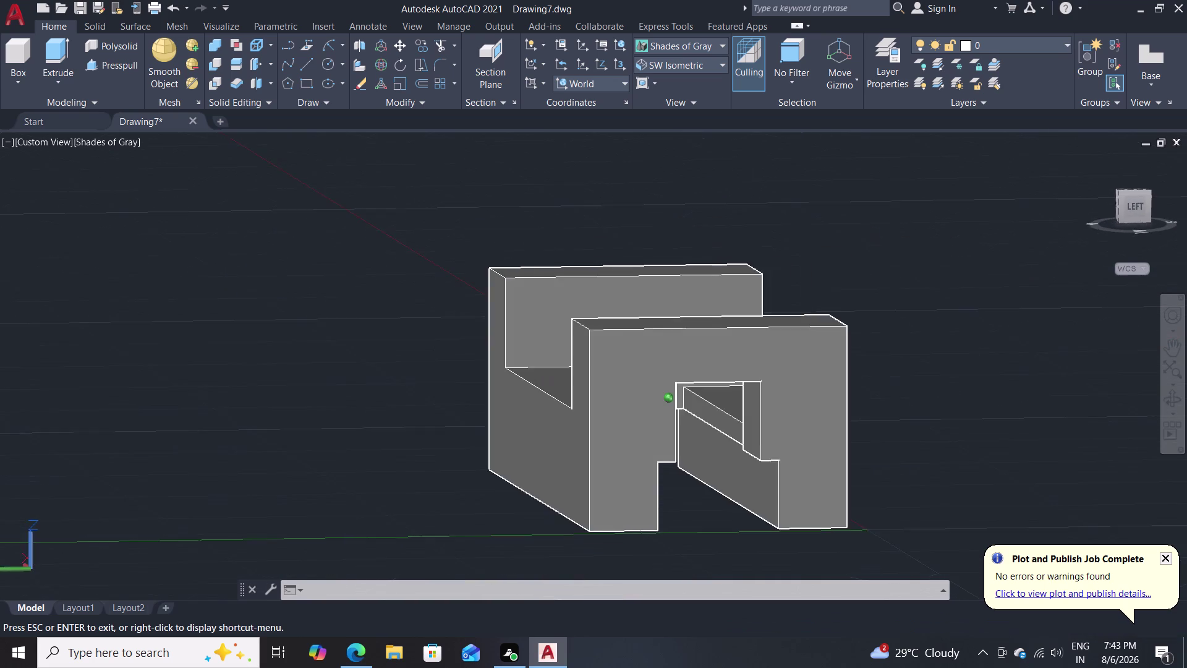
middle_drag(992, 462, 957, 512)
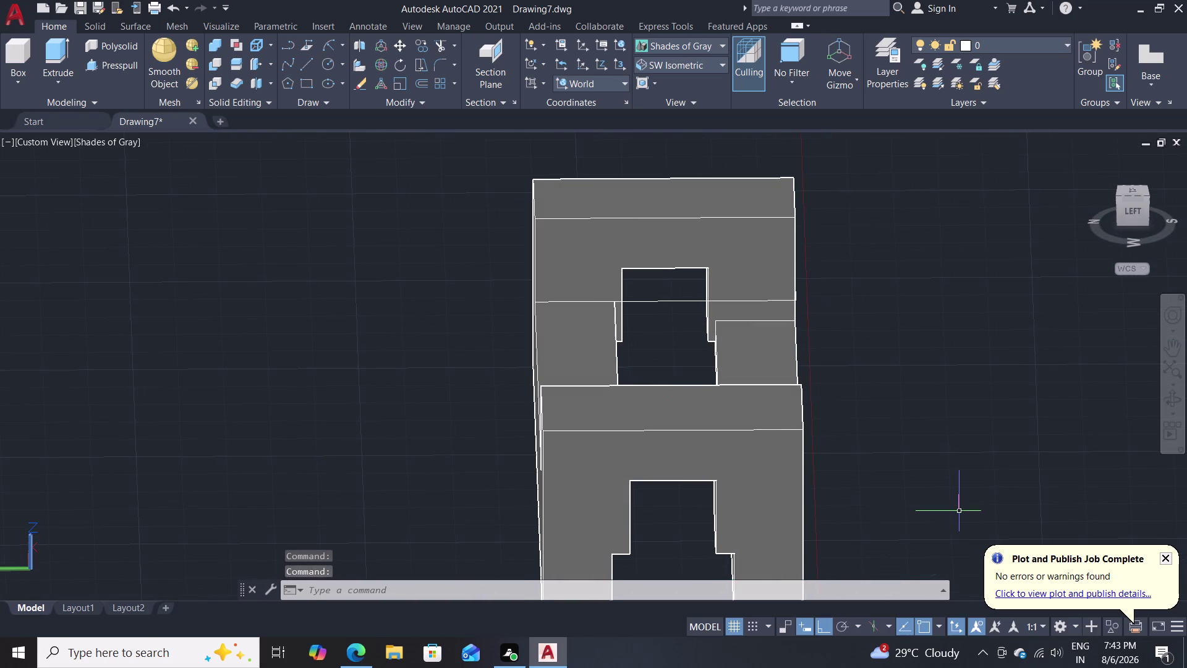
Erase the line across the upper window, then shift the end view upward.
key(e)
key(Return)
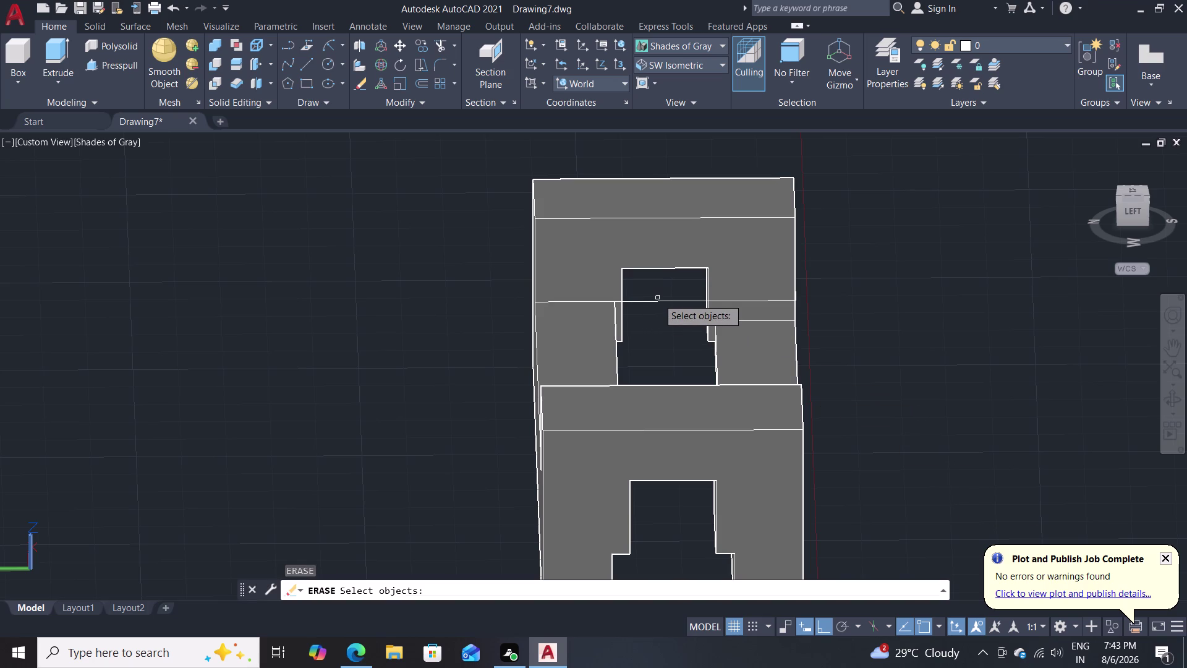
click(652, 303)
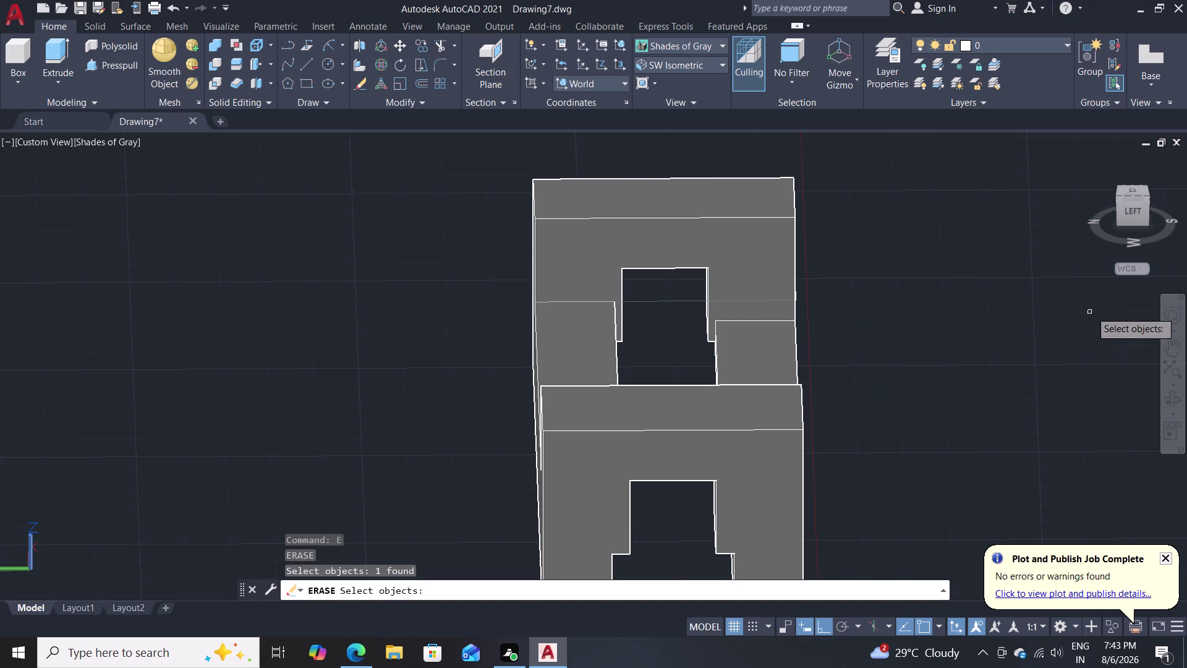
key(Return)
key(Escape)
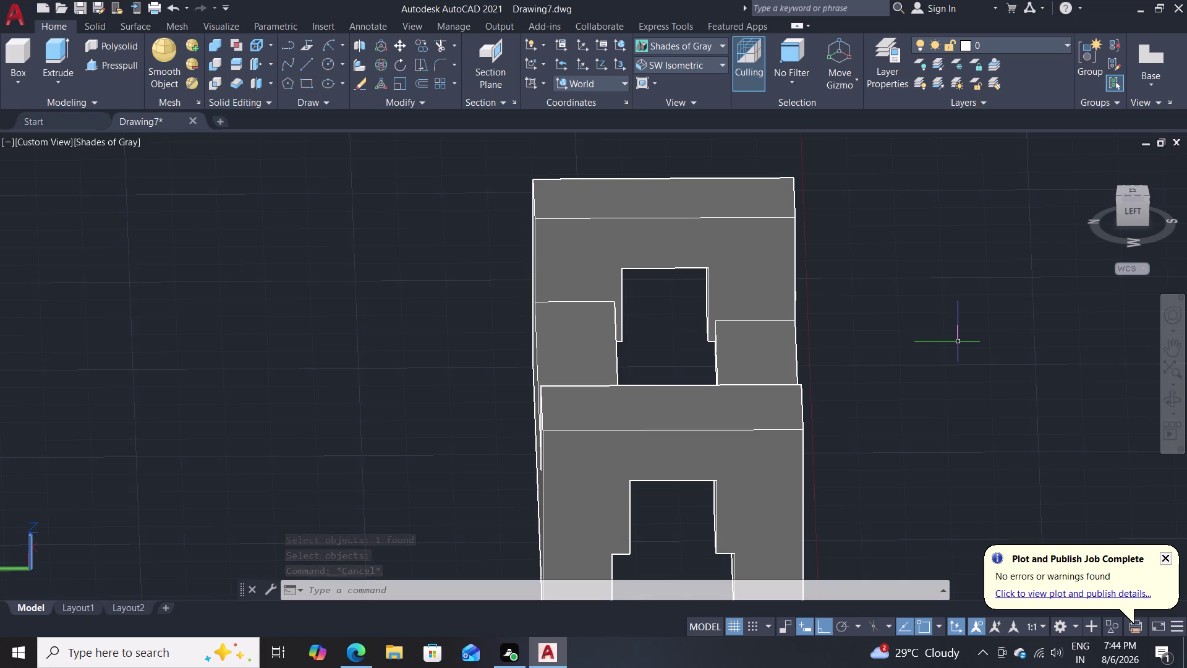
middle_drag(933, 401, 926, 370)
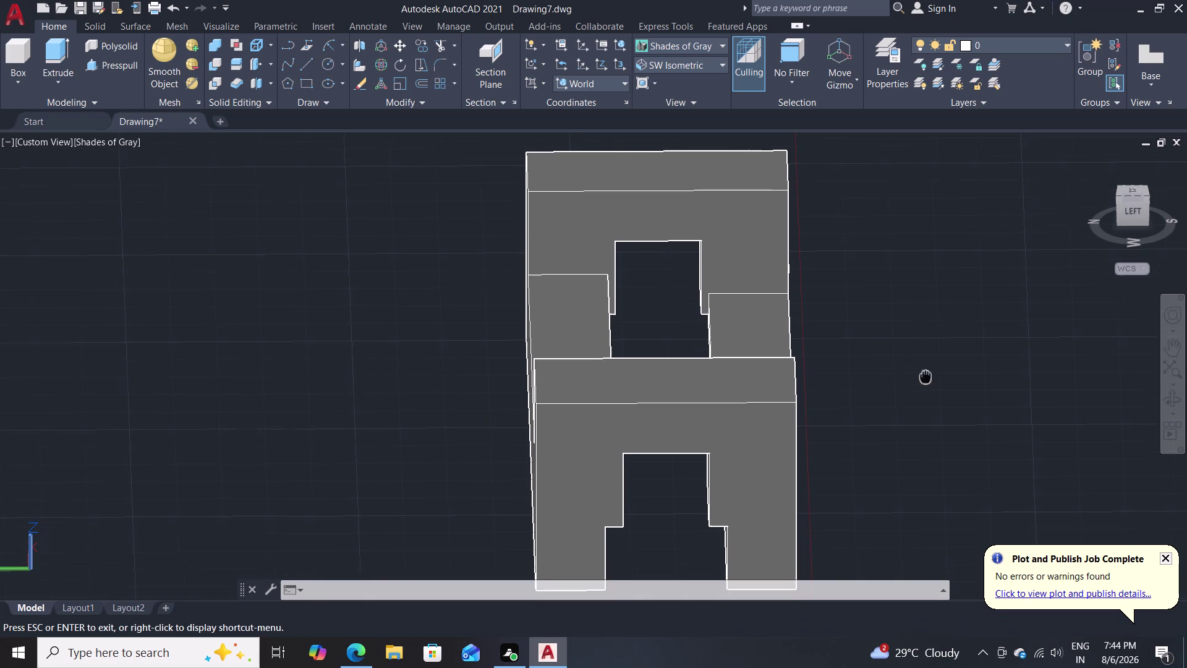
middle_drag(926, 370, 914, 298)
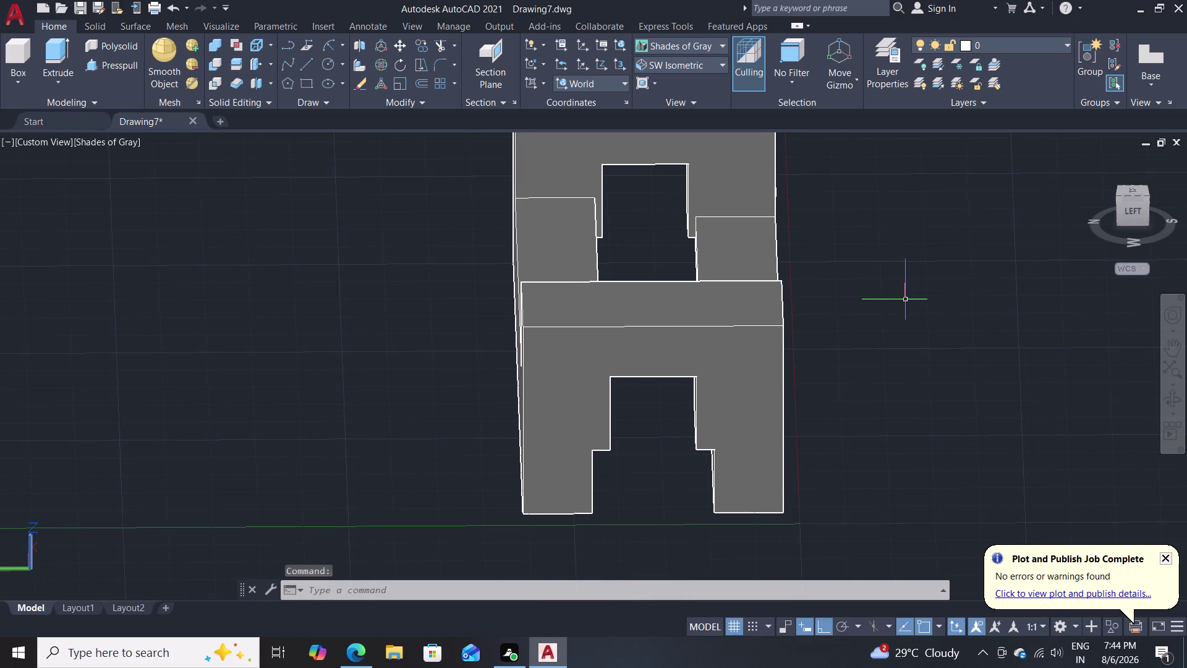